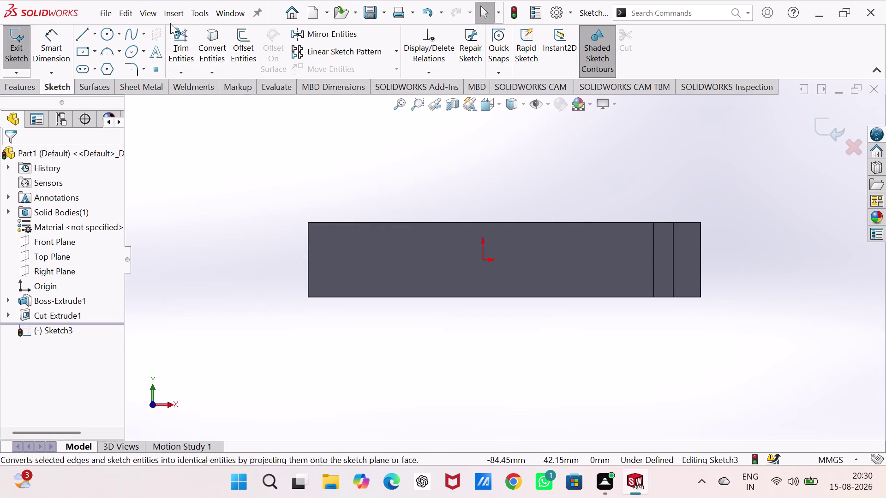
Start a new sketch on Boss-Extrude1's large front face.
click(79, 36)
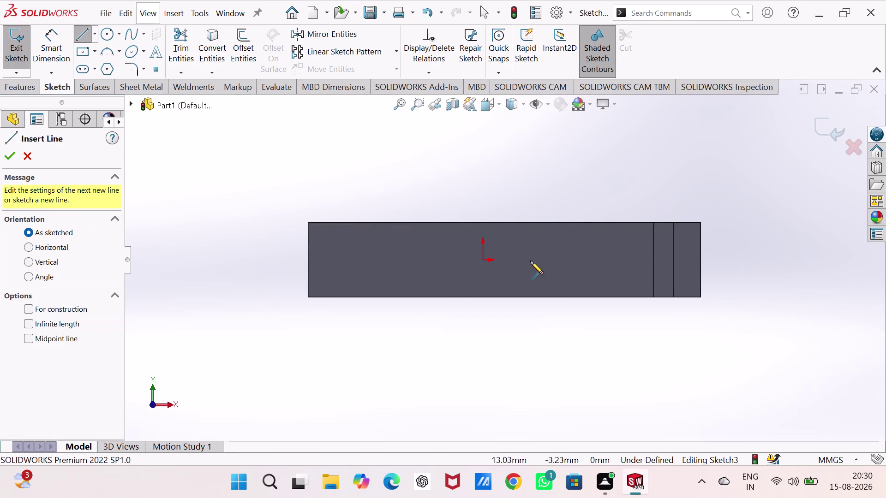
Draw two slanted lines forming a V that dips below the block's top edge.
click(540, 222)
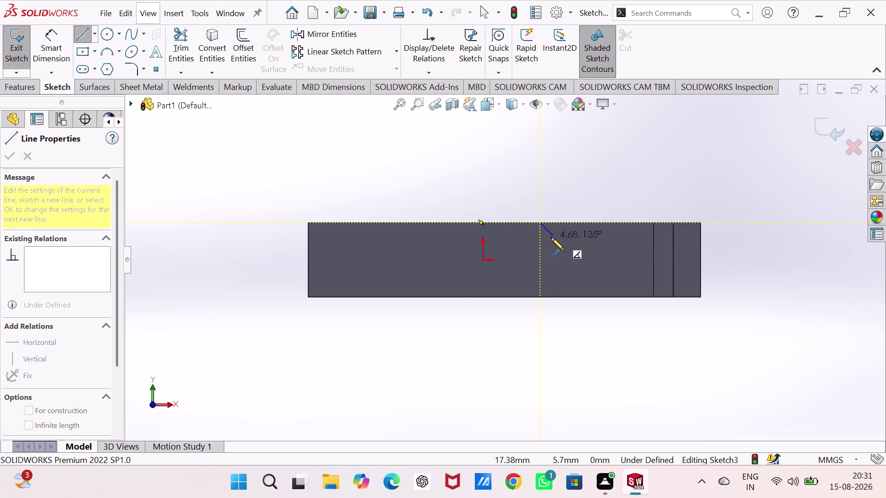
click(551, 238)
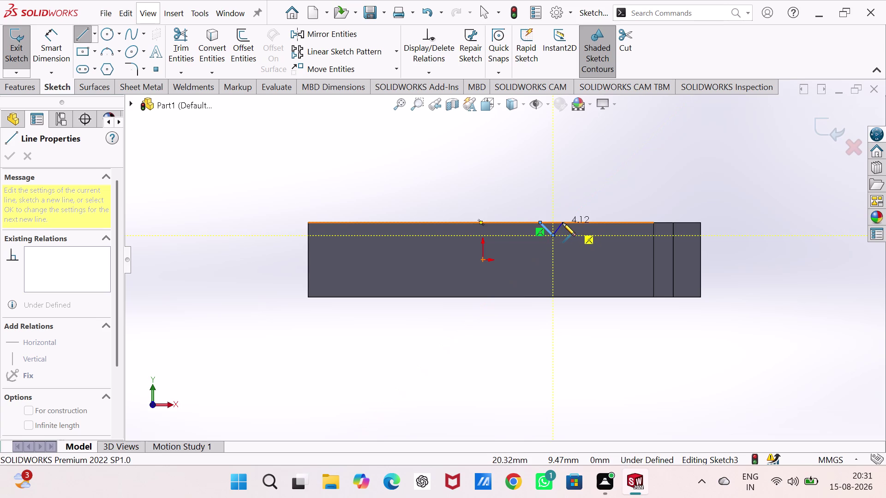
click(563, 223)
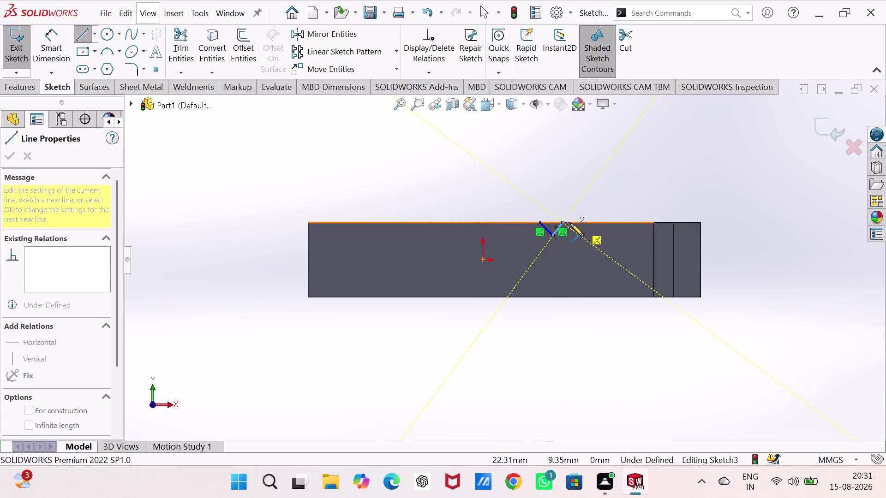
click(541, 223)
key(grave)
key(Escape)
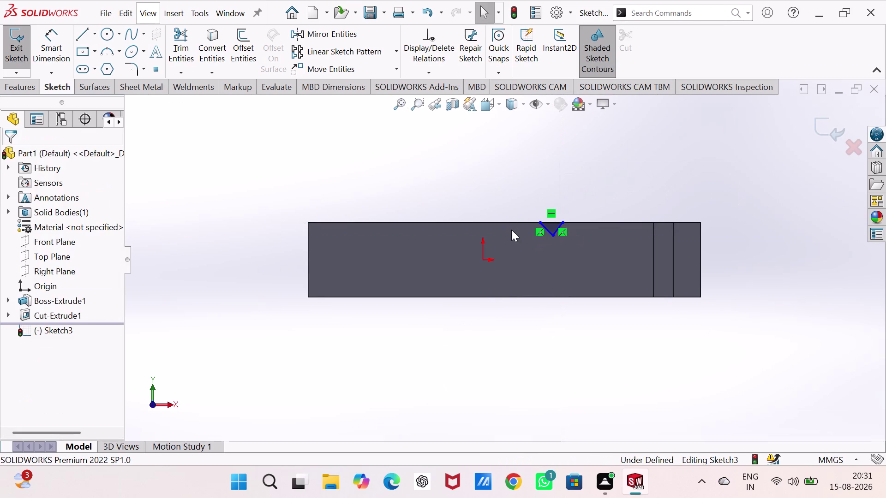
scroll(down, 3)
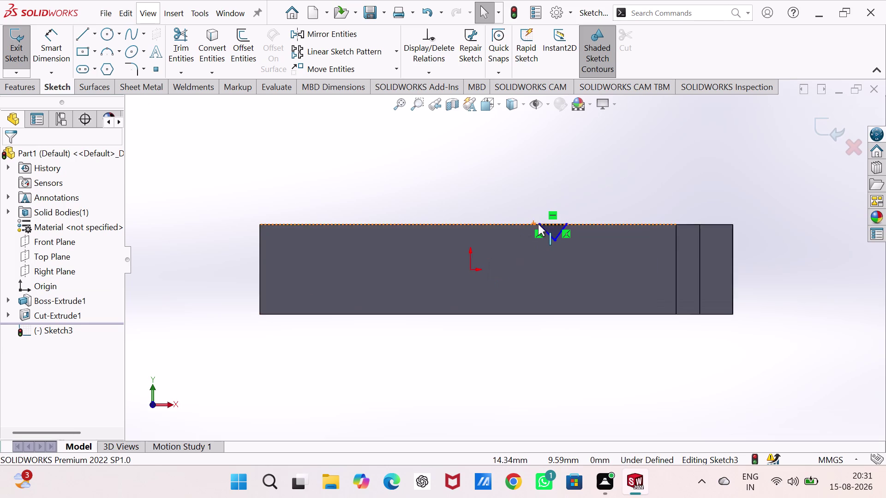
scroll(down, 3)
scroll(down, 3)
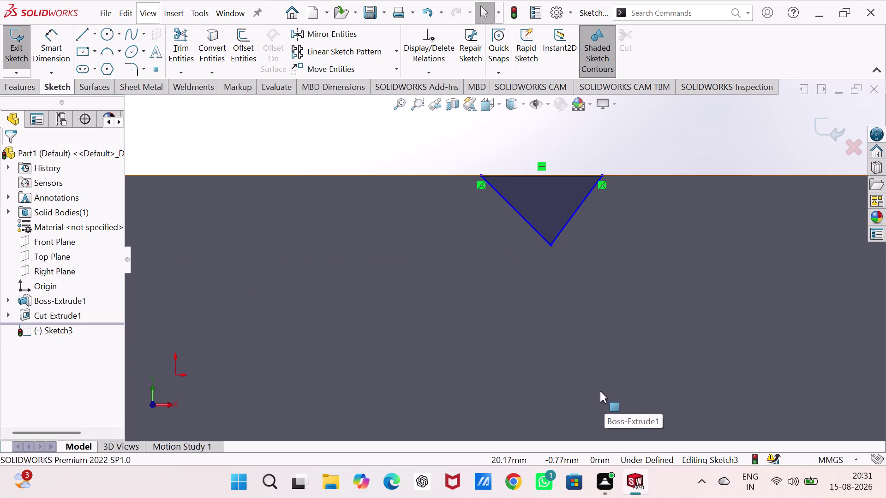
right_drag(538, 338, 539, 239)
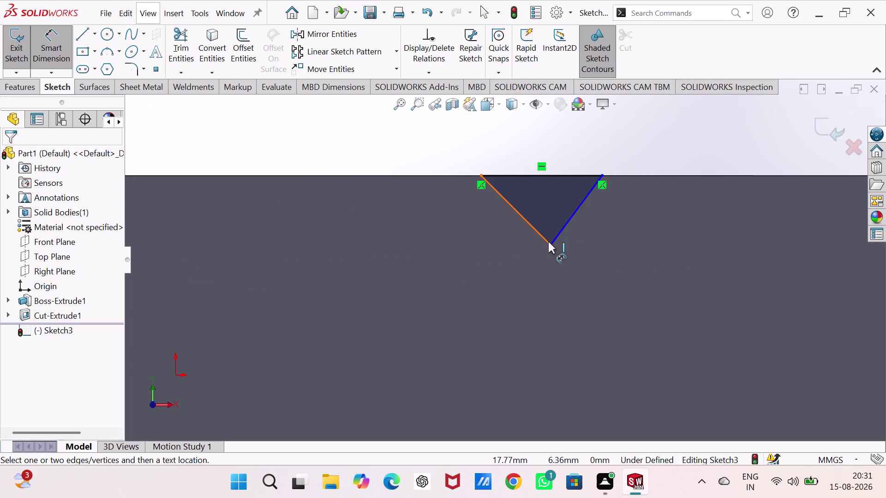
Dimension the V's bottom point to the top line as a 3 mm depth.
click(549, 243)
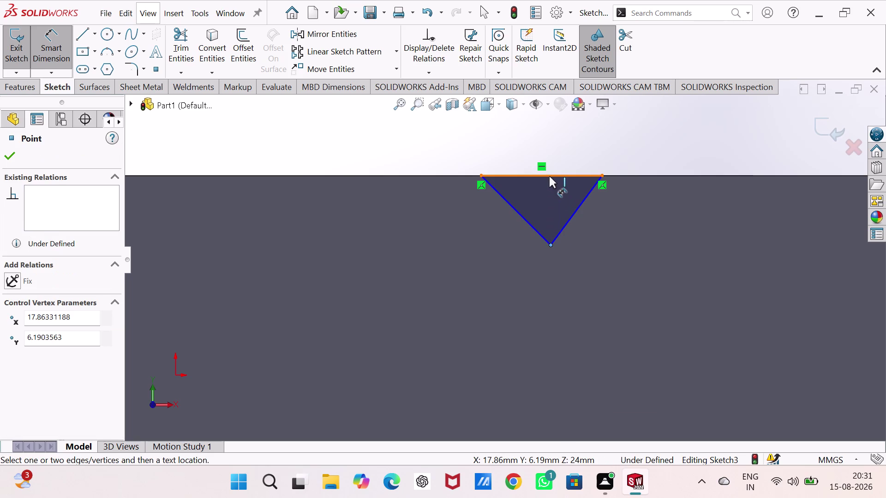
click(549, 176)
click(654, 213)
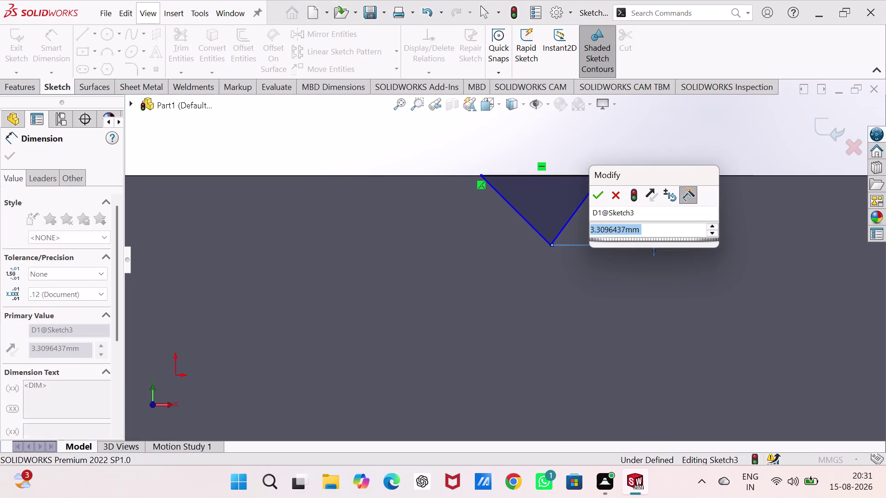
key(3)
key(Return)
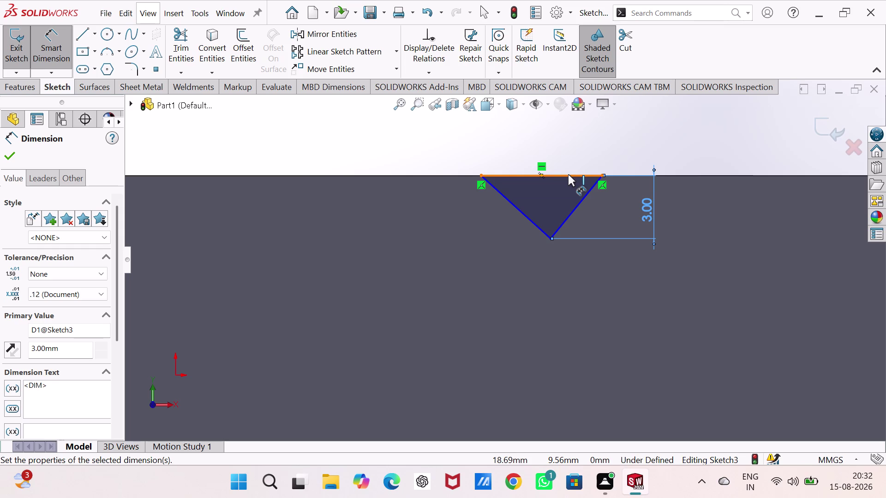
scroll(up, 3)
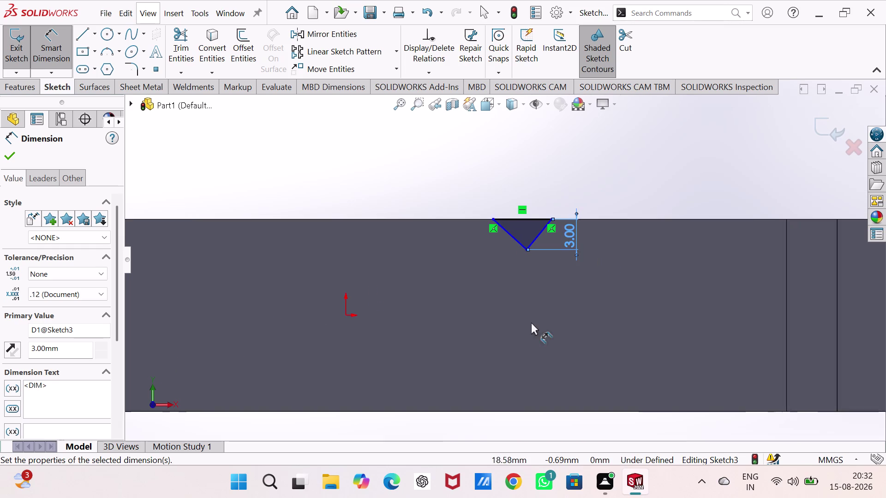
scroll(up, 3)
scroll(down, 3)
scroll(up, 3)
scroll(down, 3)
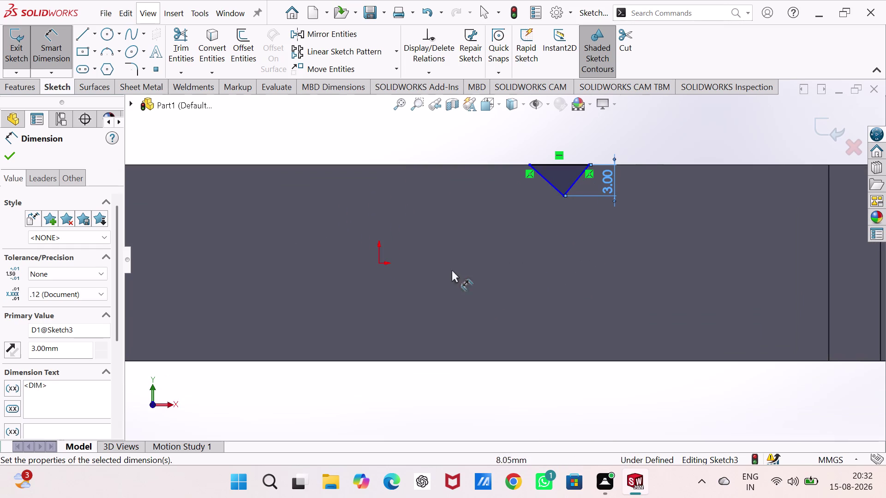
click(379, 261)
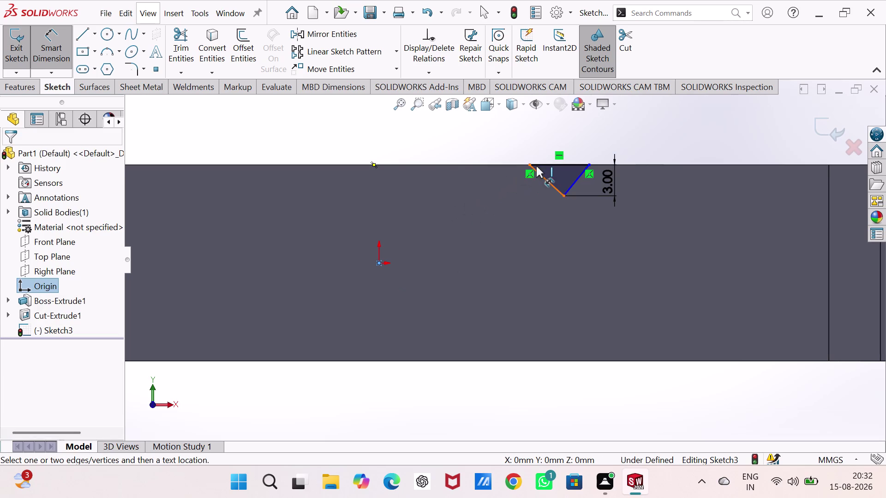
click(541, 164)
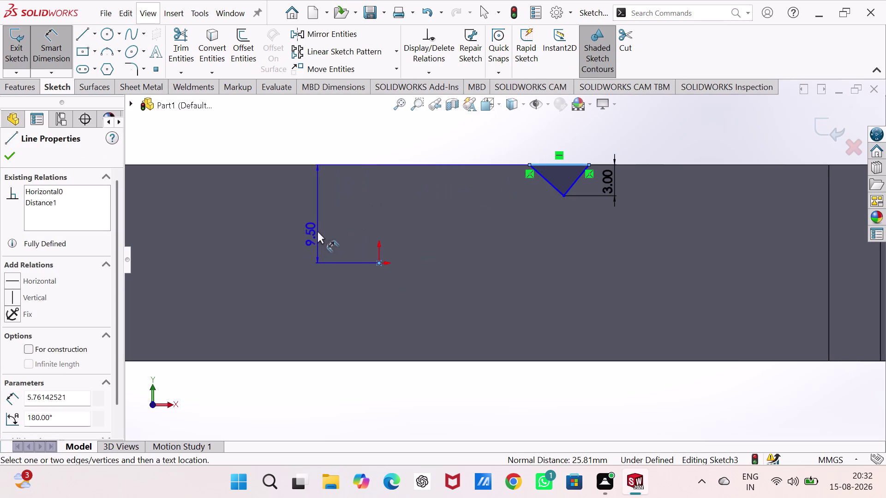
click(317, 212)
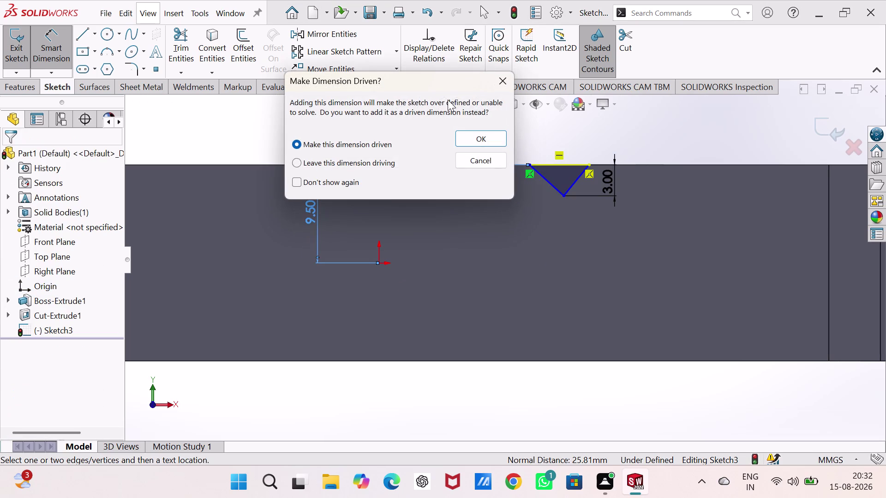
click(501, 78)
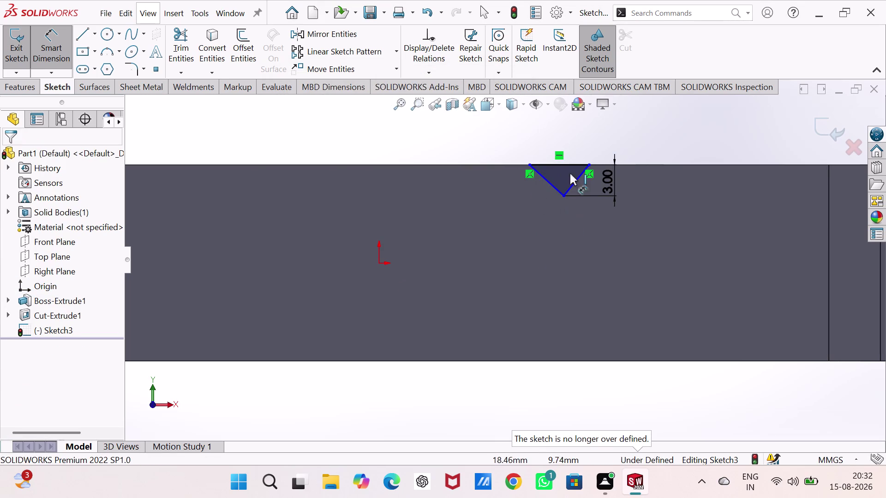
scroll(up, 3)
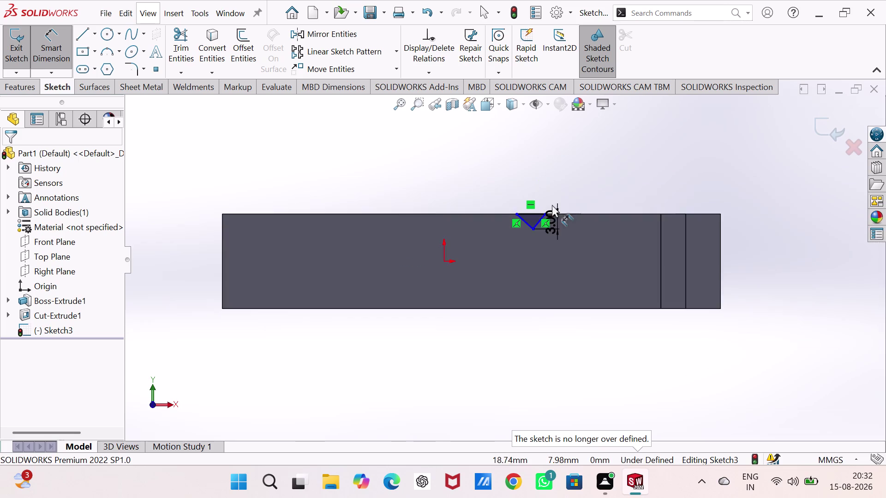
scroll(down, 3)
scroll(up, 3)
scroll(down, 3)
scroll(down, 3)
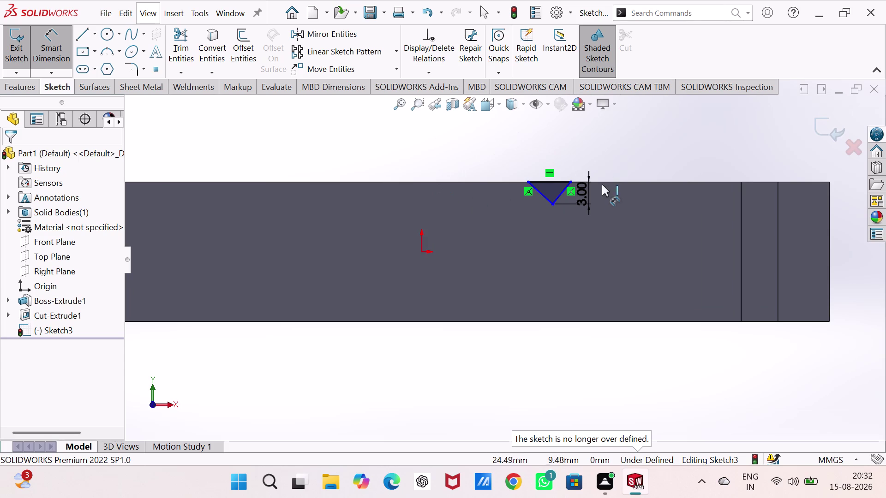
click(544, 196)
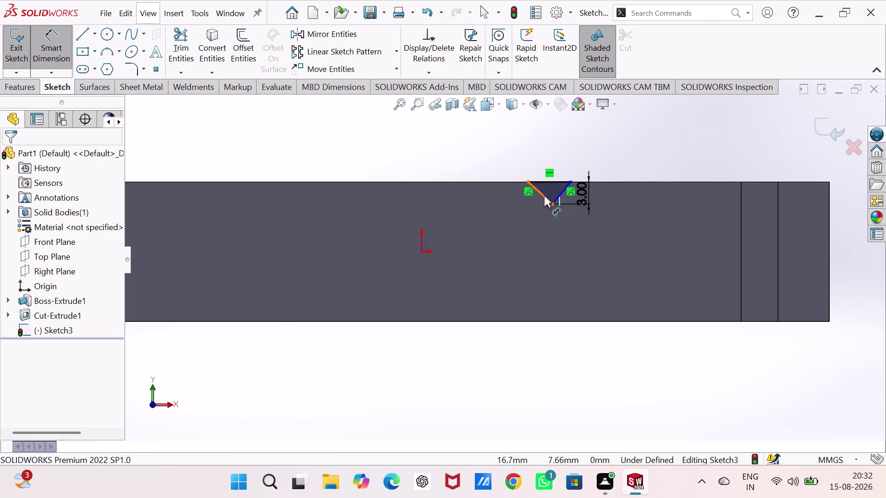
Set a 90° angle between the two slanted notch lines.
click(562, 192)
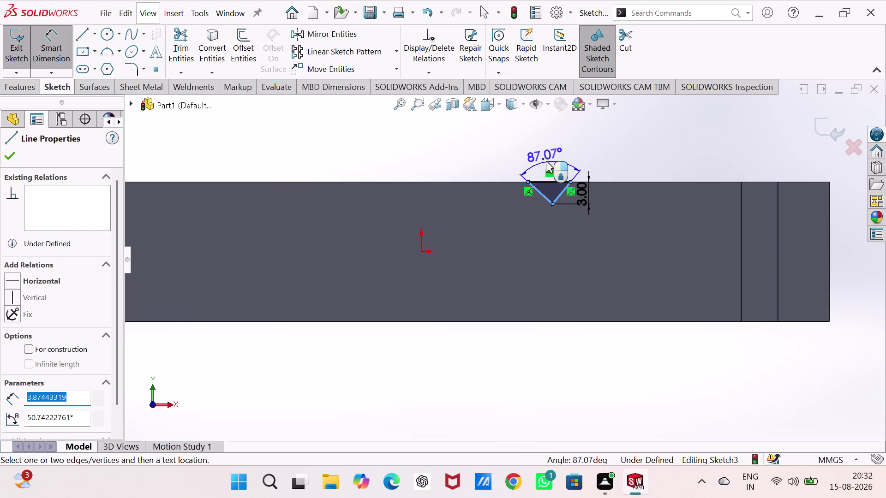
click(545, 161)
text(90)
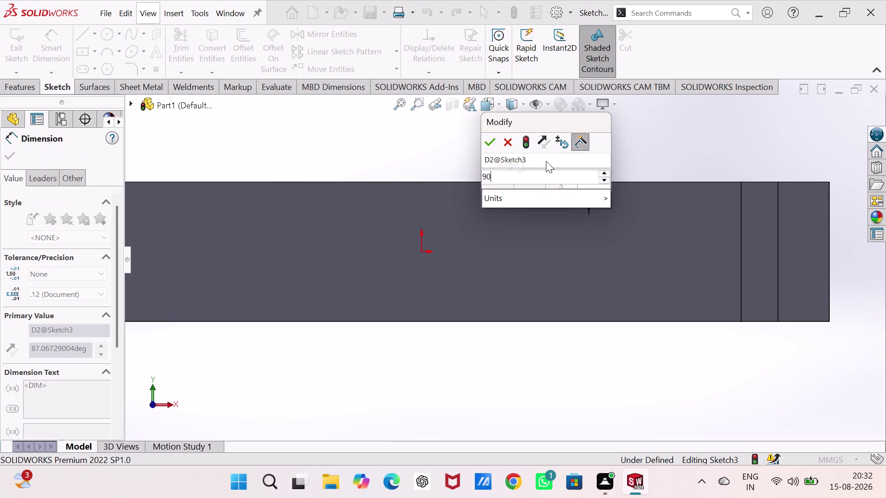
key(Return)
click(623, 158)
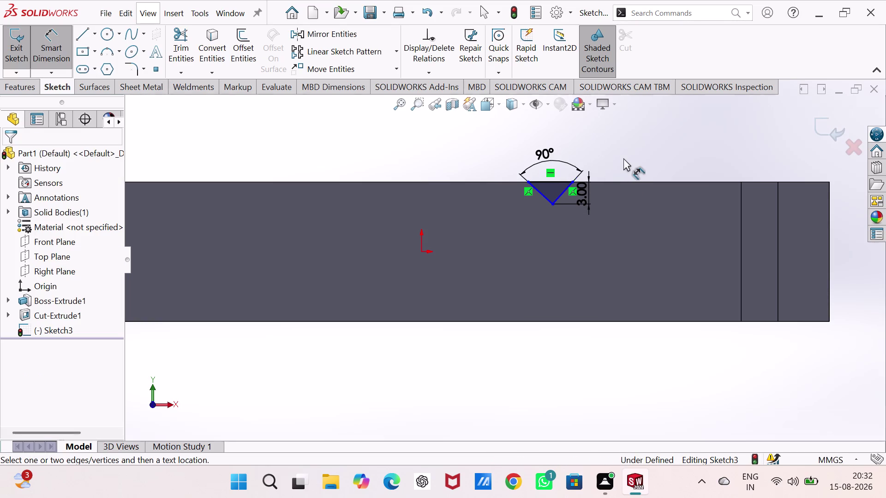
key(Escape)
key(Escape)
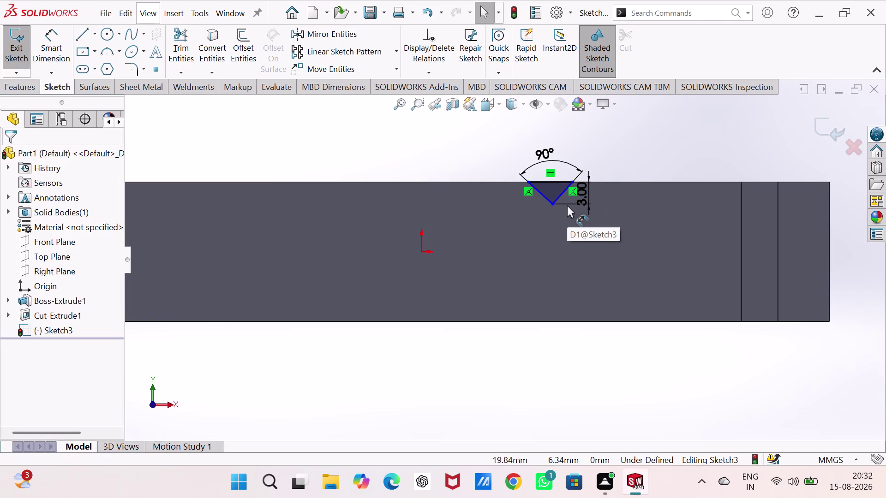
Slide the V notch along the top edge and place a width dimension on its top line.
drag(550, 202, 503, 214)
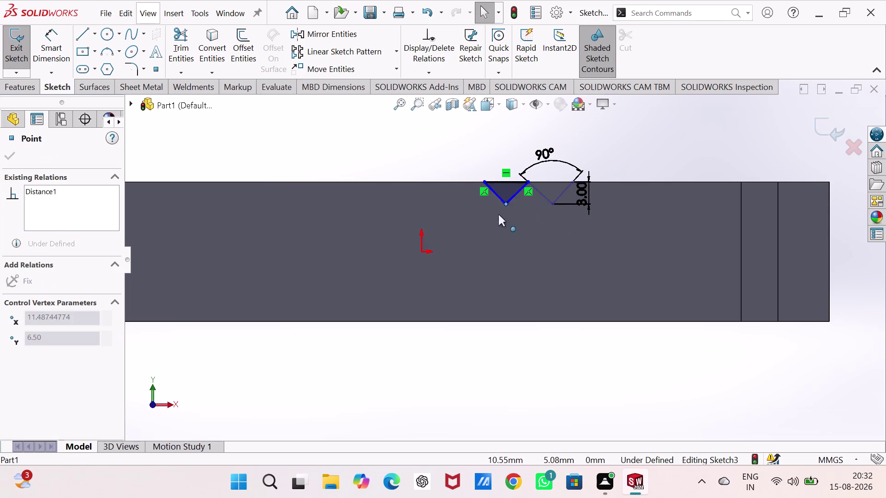
drag(503, 214, 558, 239)
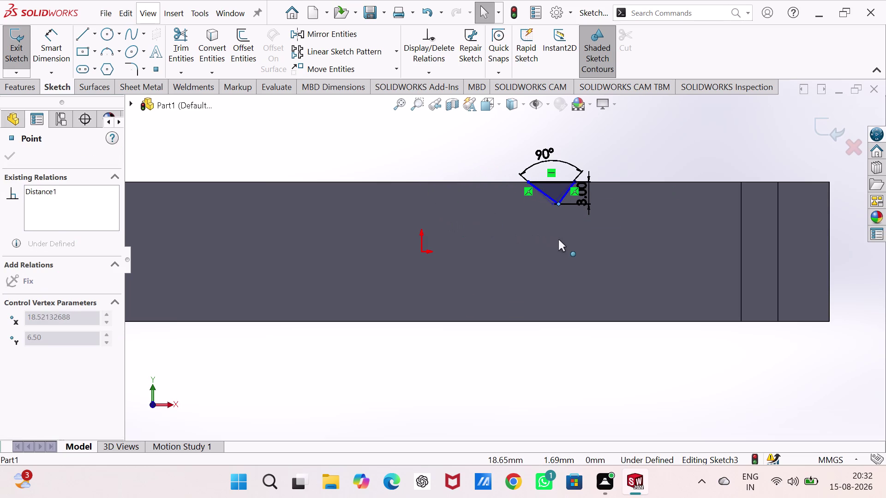
drag(558, 239, 554, 227)
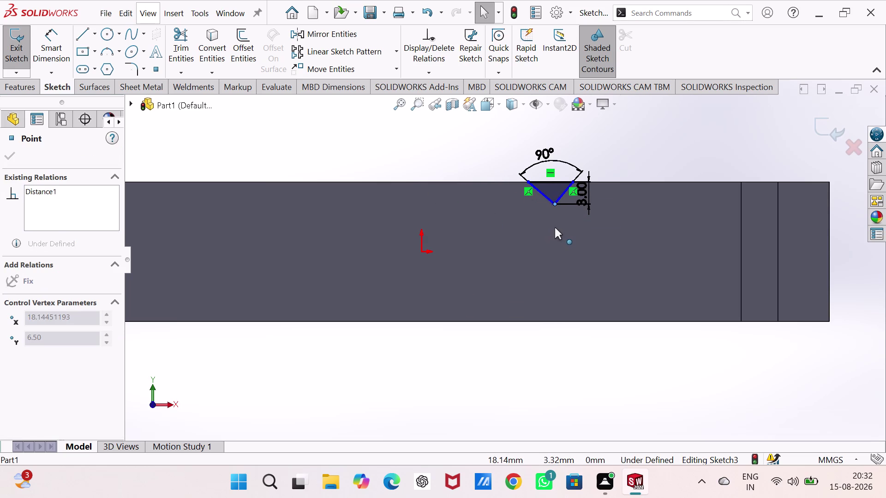
drag(555, 228, 552, 228)
right_drag(447, 174, 459, 104)
click(553, 183)
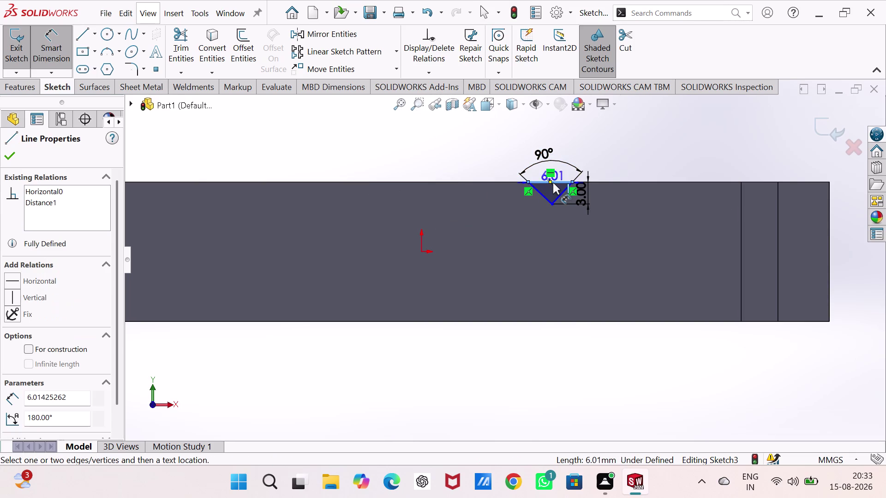
click(548, 140)
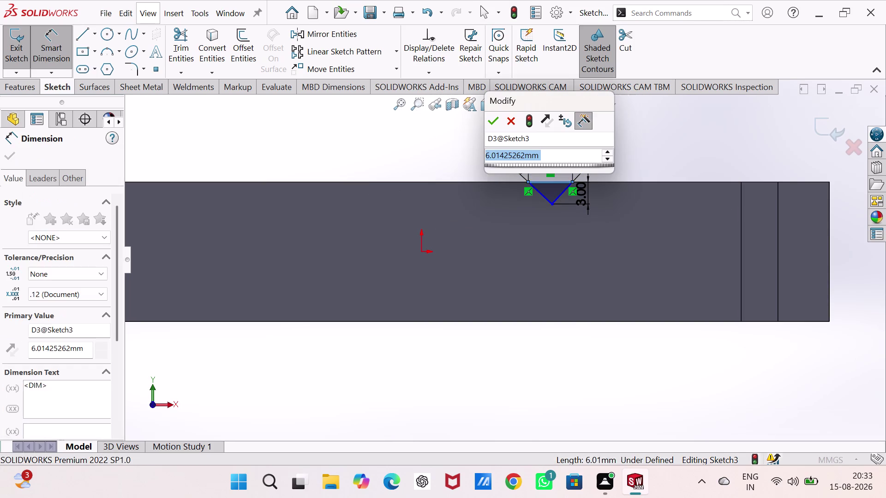
Set the notch's top width to 6 mm.
key(6)
key(Return)
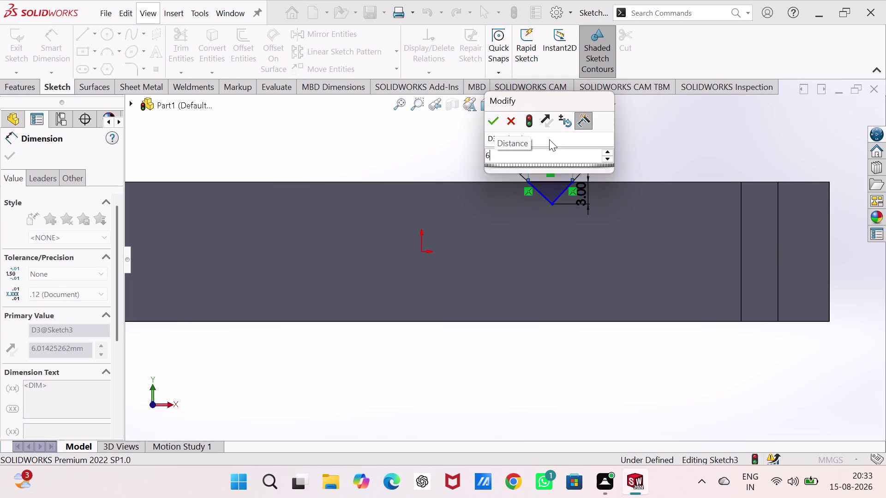
click(626, 172)
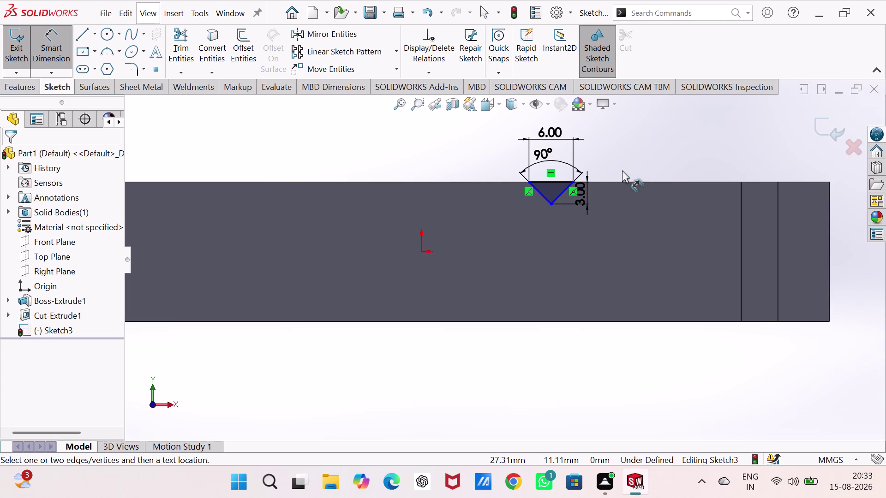
Change the width to 3, dismiss the invalid-geometry warning, and undo the width dimension.
double_click(550, 132)
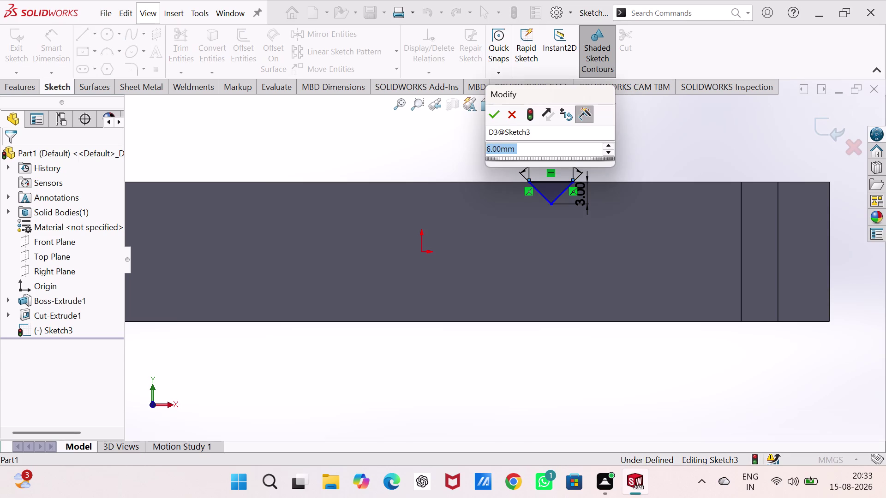
key(3)
key(Return)
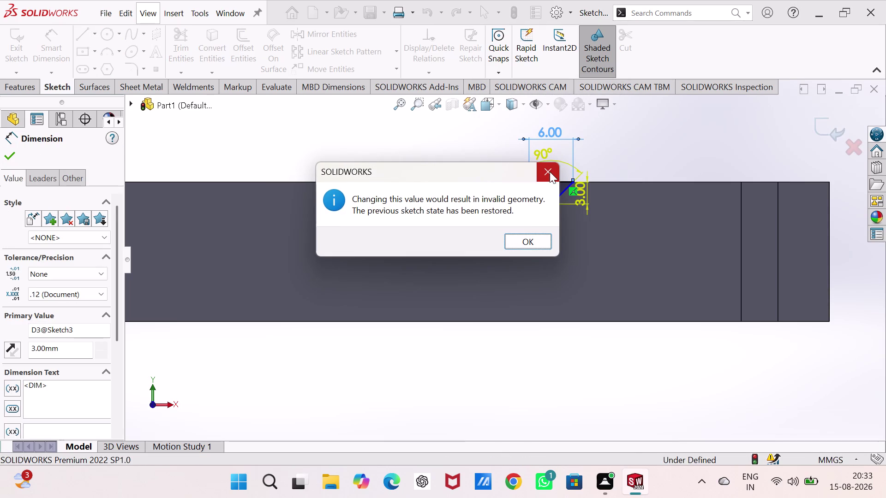
click(550, 172)
click(617, 153)
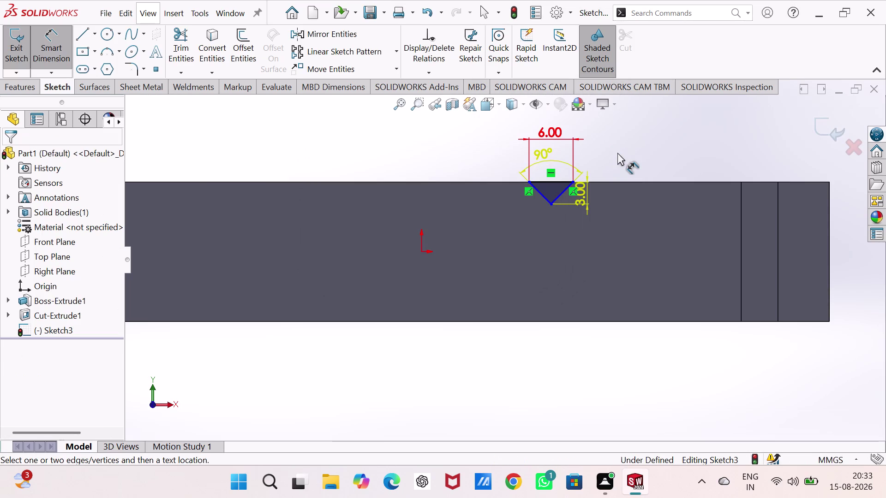
key(ctrl+z)
key(ctrl+z)
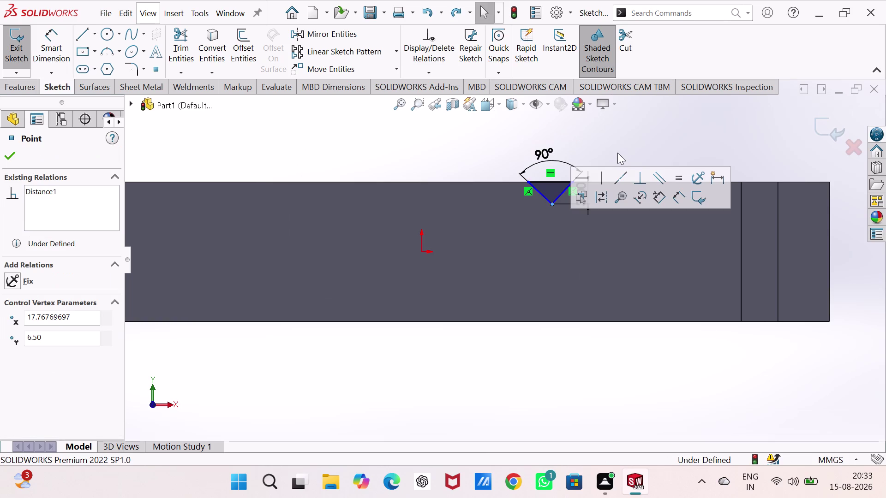
Centre the notch point on its top line with a Midpoint relation.
right_drag(451, 169, 456, 135)
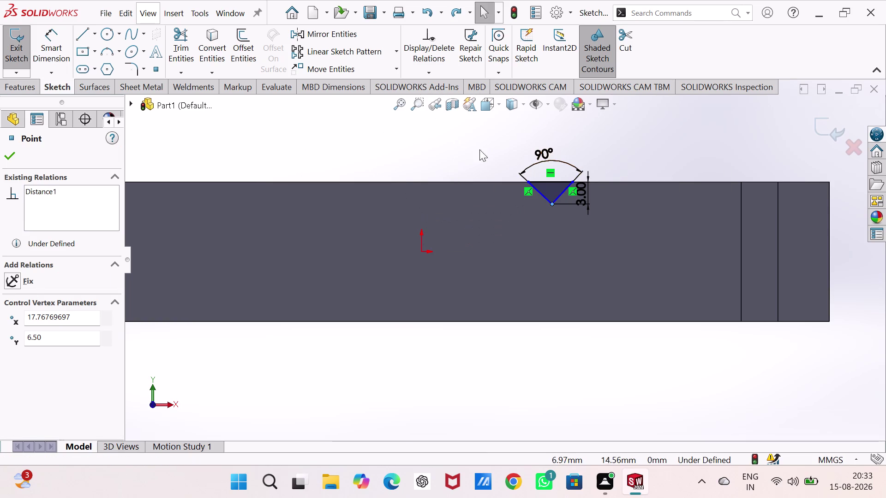
click(552, 181)
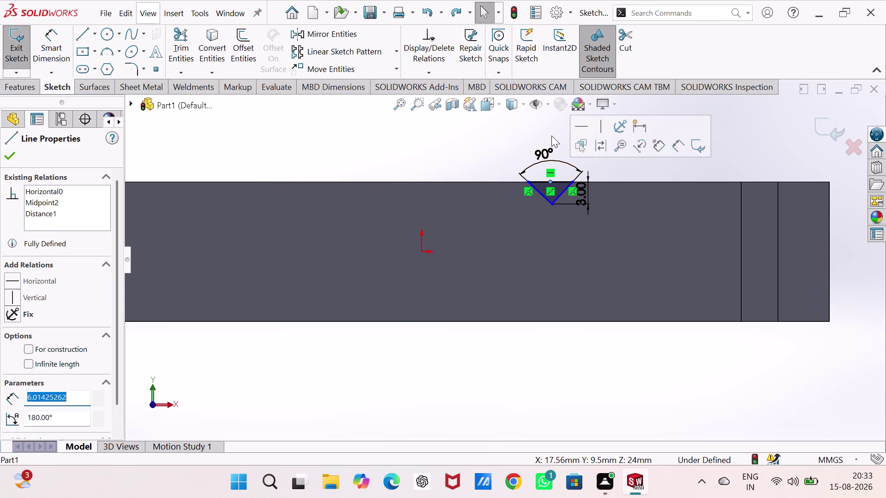
click(483, 143)
right_drag(467, 173, 485, 66)
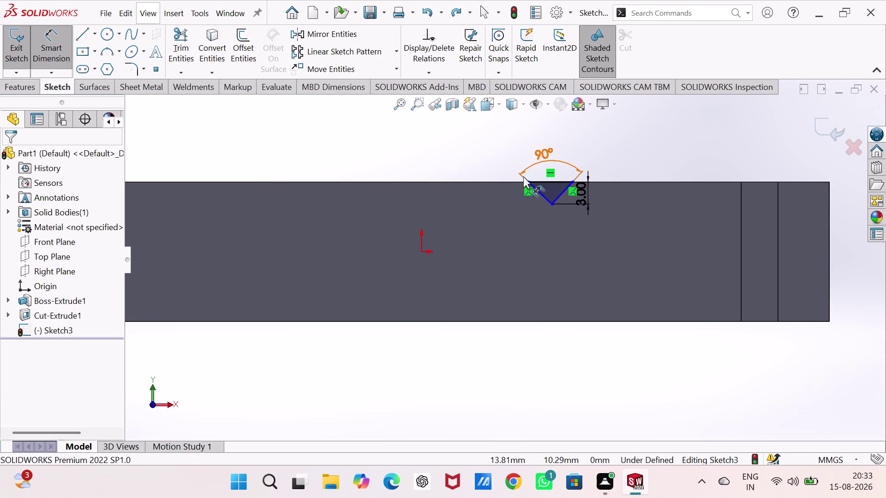
Dimension the notch's top line to a 6 mm width.
click(537, 181)
click(543, 139)
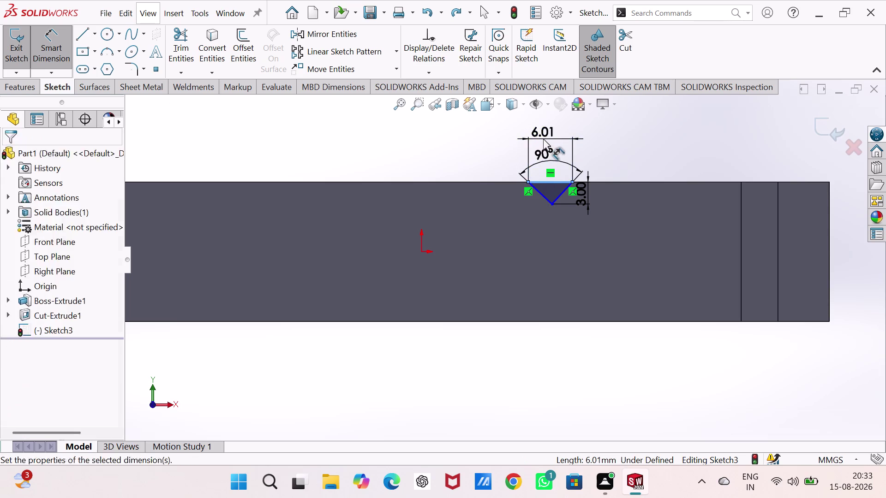
key(6)
key(Return)
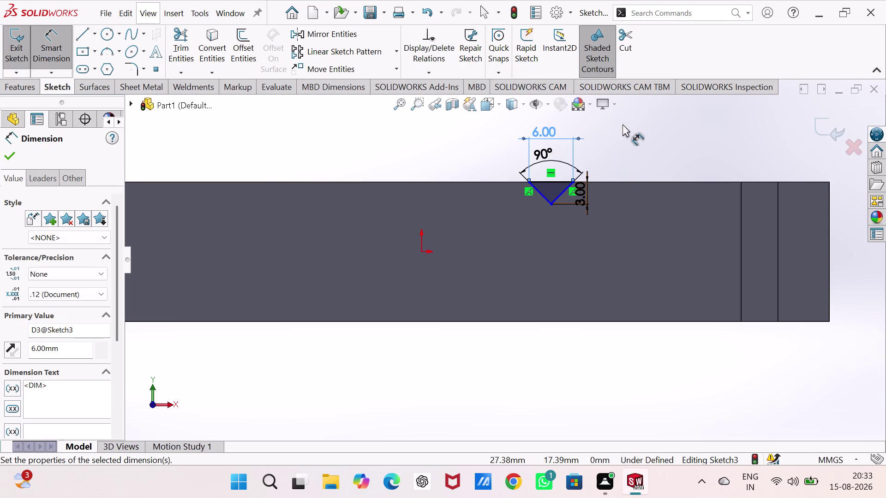
middle_drag(622, 124, 633, 155)
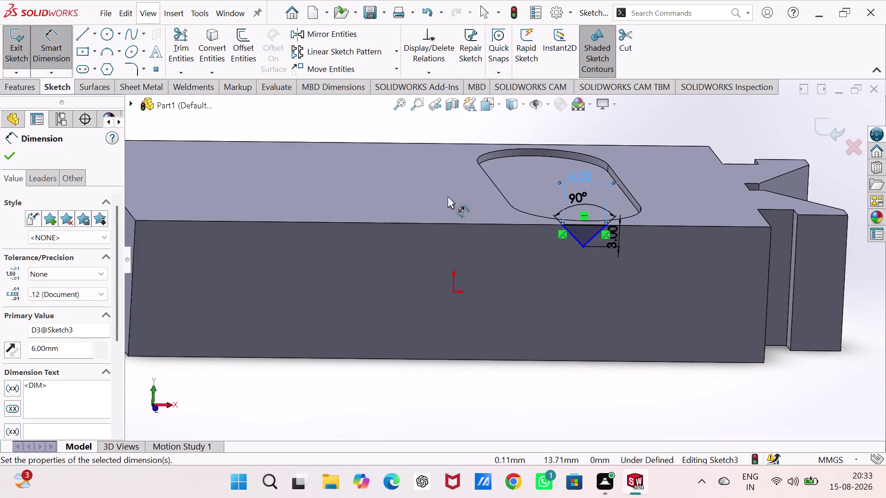
click(582, 382)
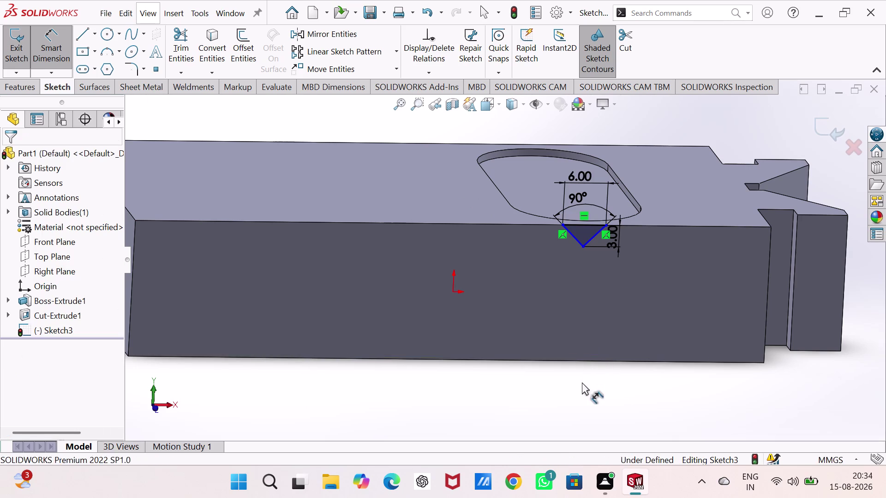
right_click(560, 234)
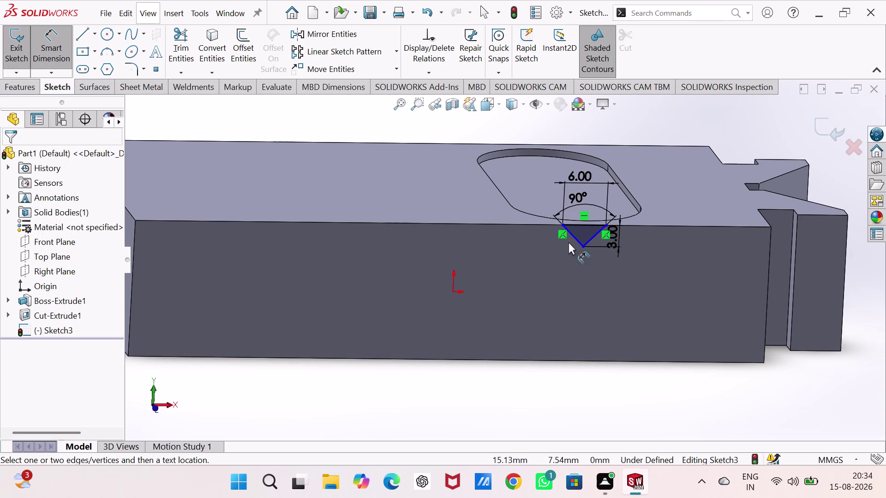
Delete the relations at the notch's left and right corners.
right_click(563, 236)
right_click(563, 235)
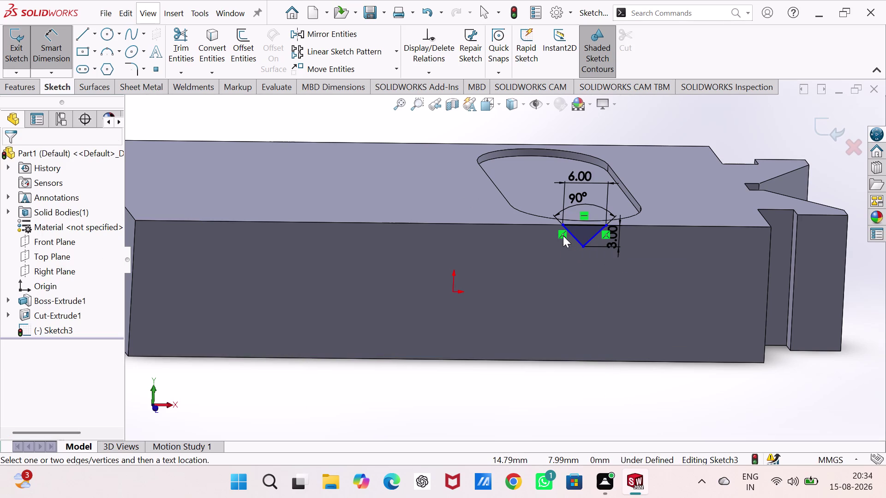
click(563, 235)
right_click(562, 235)
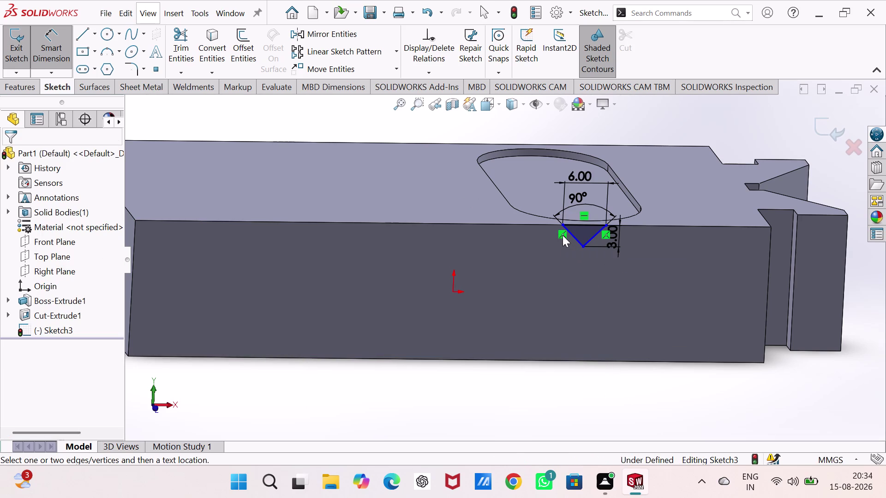
key(Escape)
key(Escape)
right_click(562, 234)
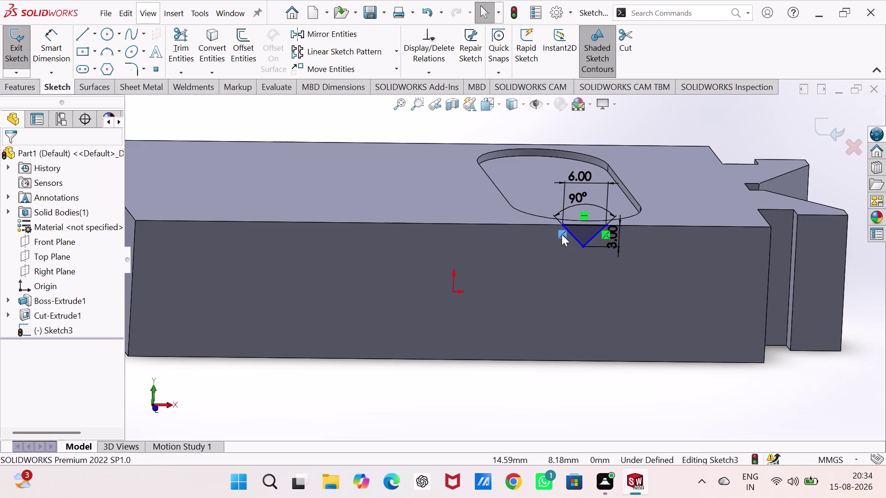
click(579, 428)
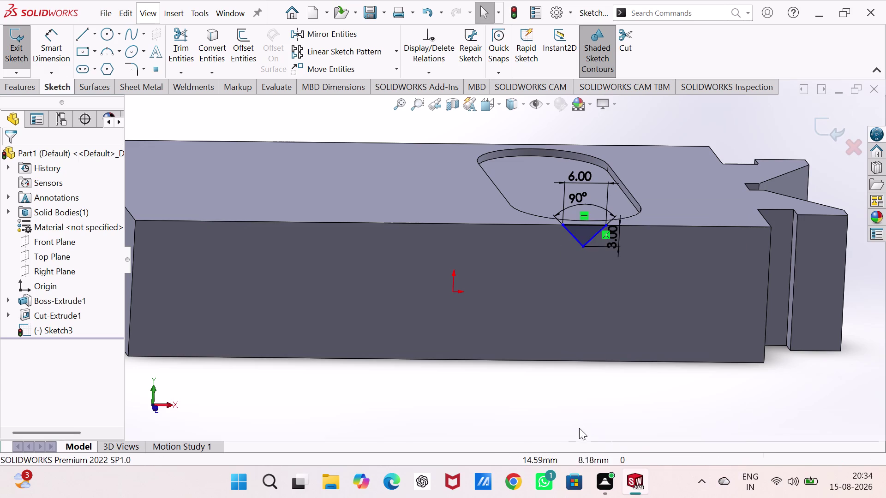
click(575, 390)
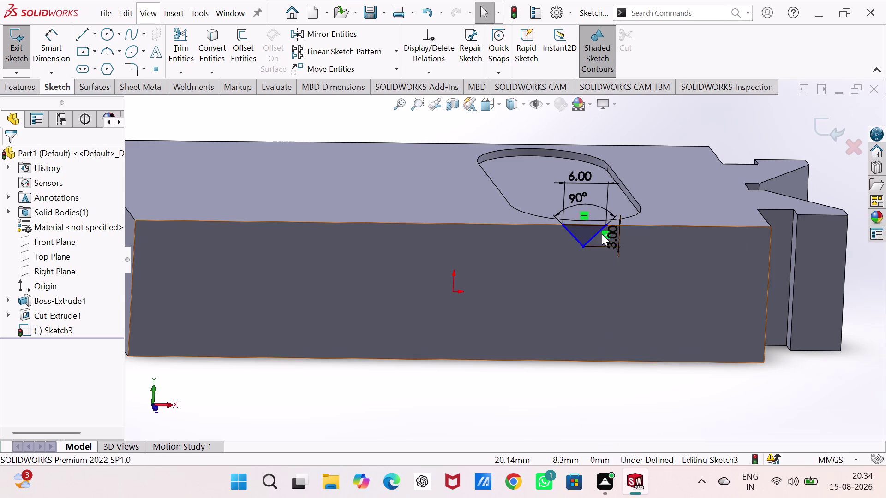
right_click(603, 235)
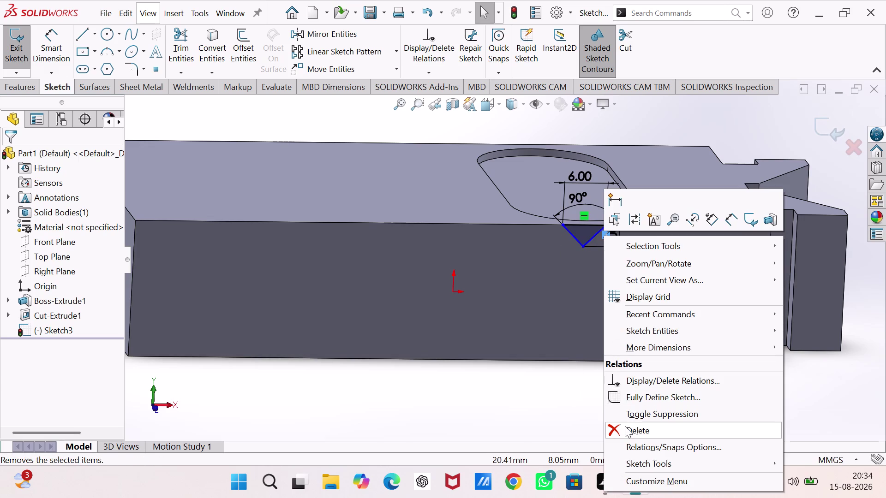
click(625, 427)
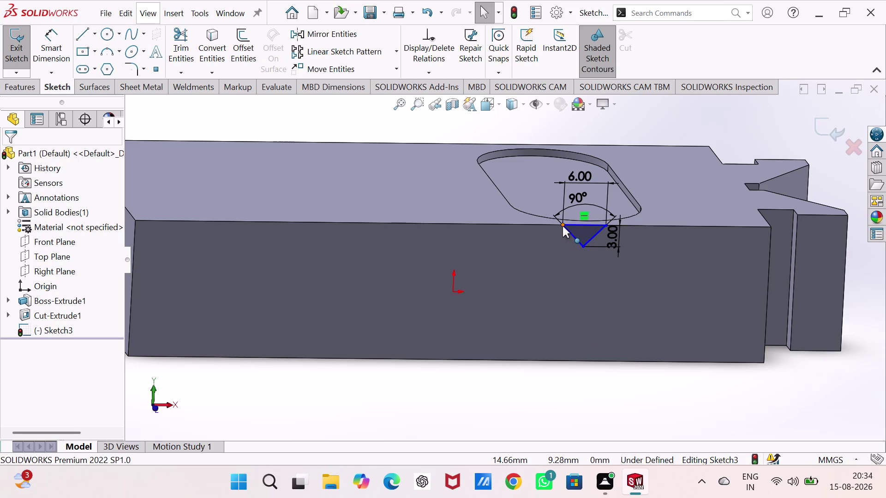
Slide the notch left to the top edge's midpoint, nearly above the origin.
drag(562, 225, 459, 225)
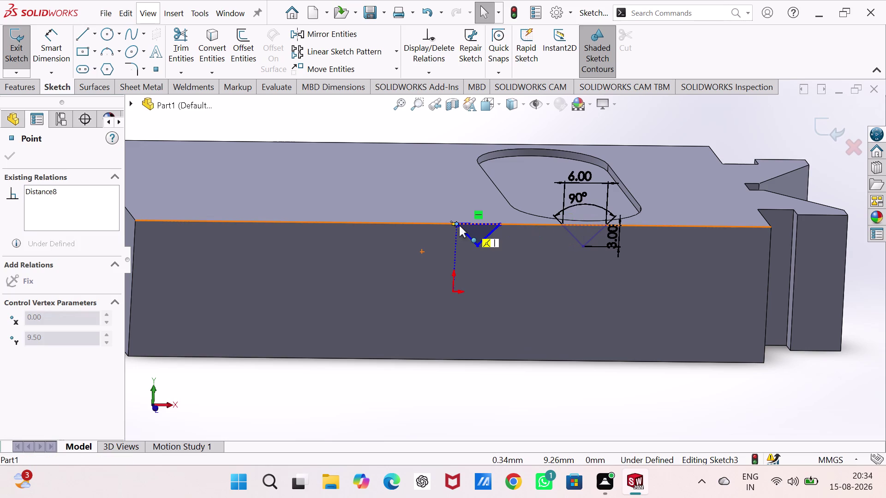
drag(459, 226, 457, 226)
drag(457, 226, 453, 226)
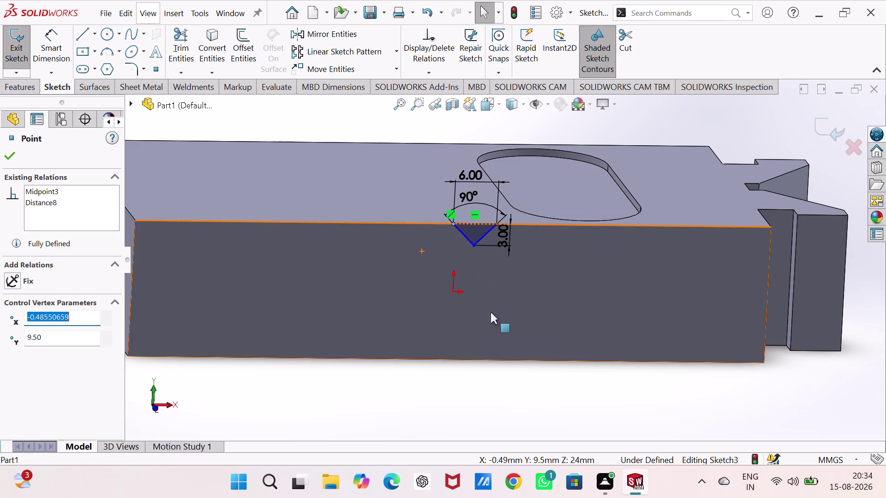
click(490, 382)
Orbit and cycle standard views to inspect the notched block's top and sketch face.
middle_drag(491, 381, 475, 333)
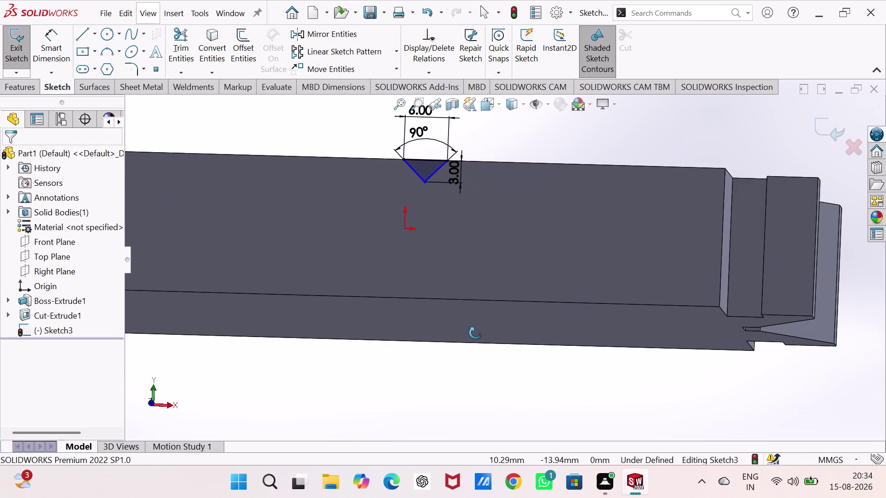
middle_drag(475, 333, 476, 349)
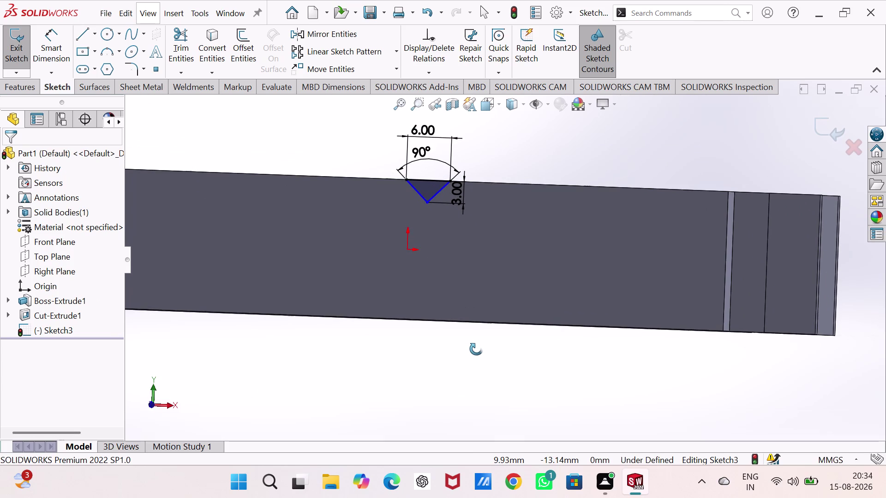
middle_drag(476, 349, 481, 352)
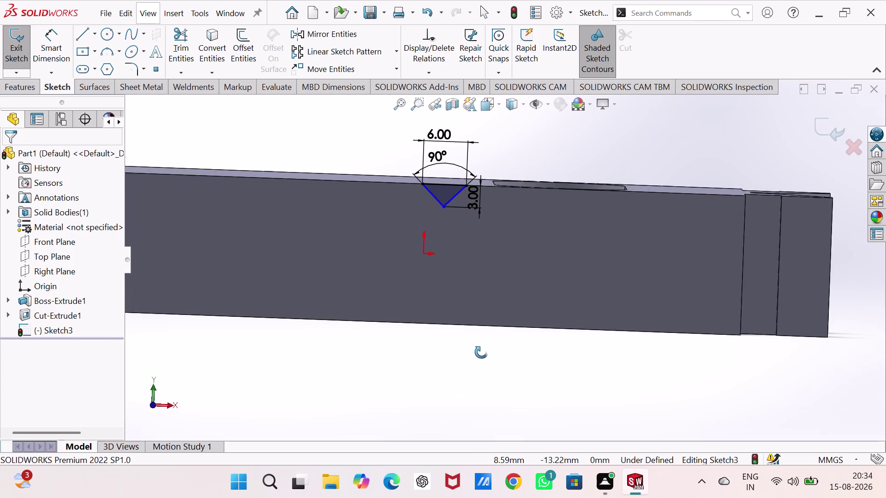
middle_drag(482, 352, 479, 355)
click(469, 388)
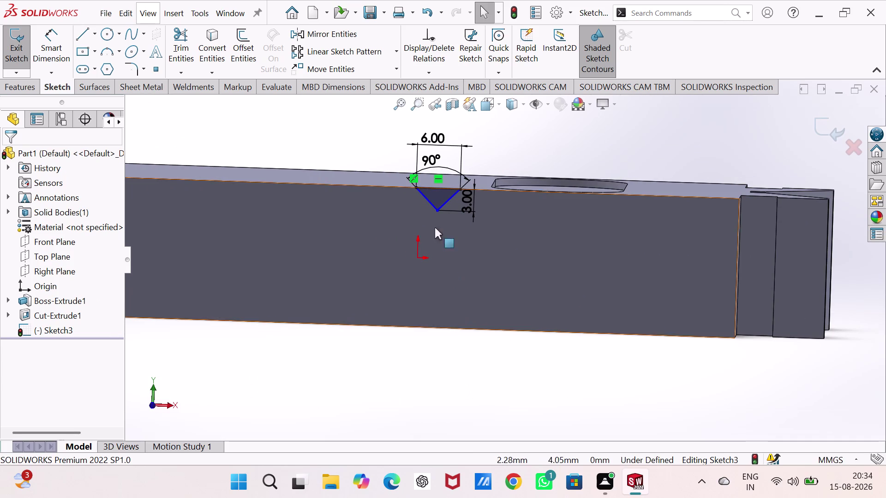
scroll(down, 3)
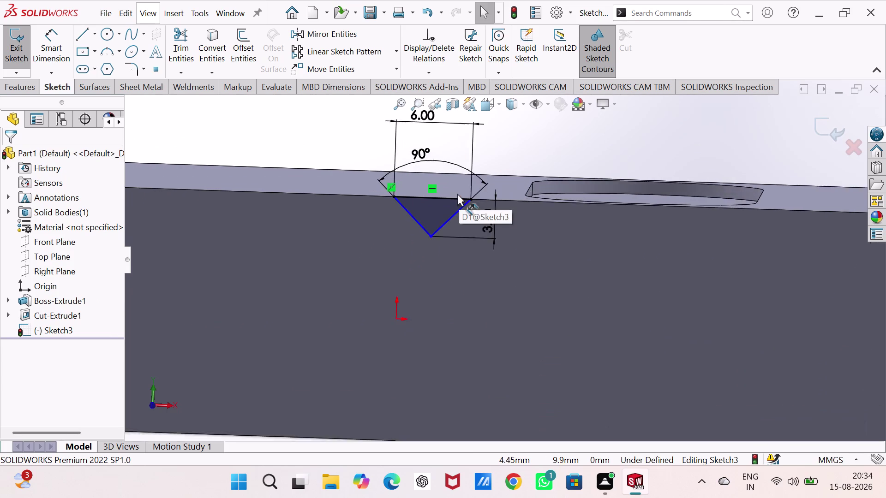
scroll(down, 3)
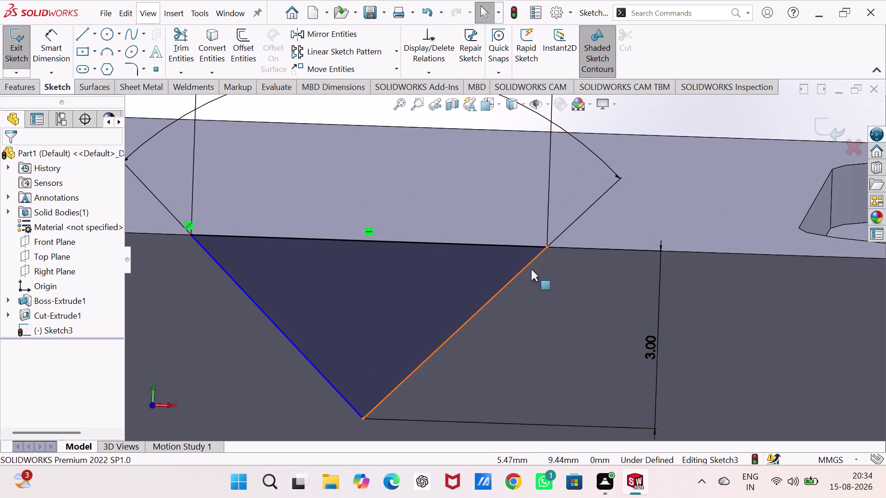
key(ctrl+5)
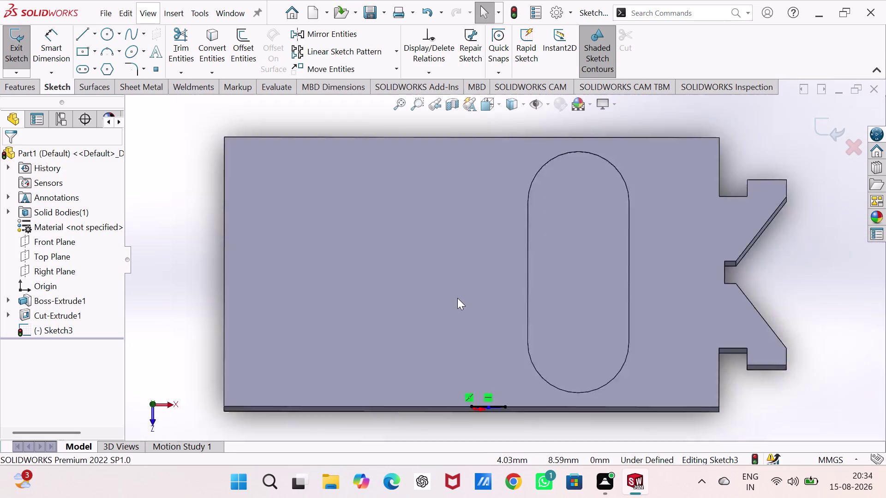
key(ctrl+3)
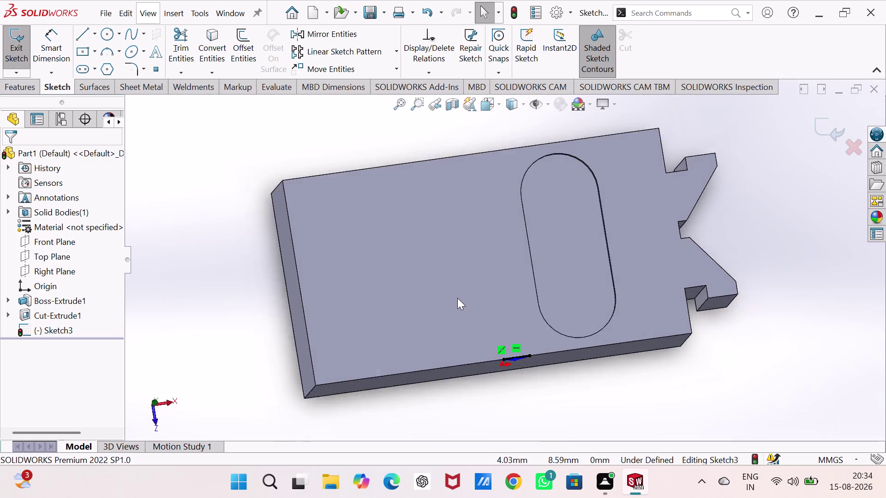
key(ctrl+4)
key(ctrl+1)
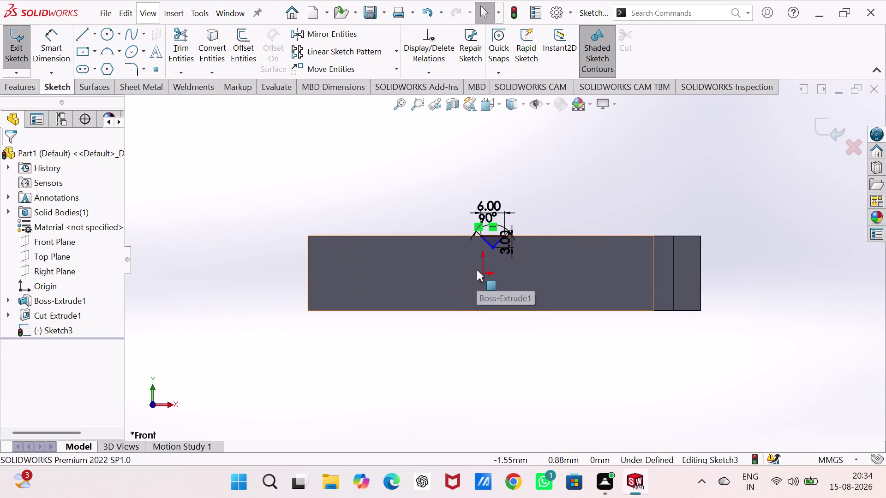
scroll(down, 3)
scroll(down, 3)
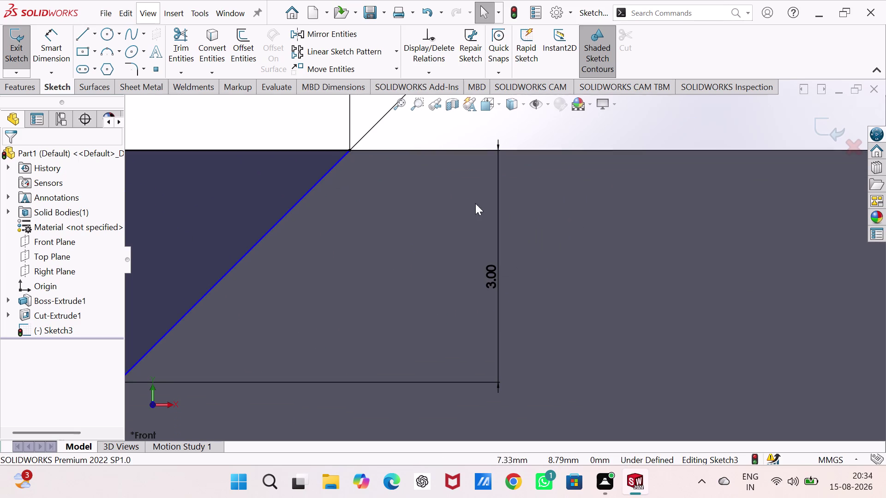
Make the V's right top endpoint coincident with the block's top edge.
click(351, 149)
click(370, 149)
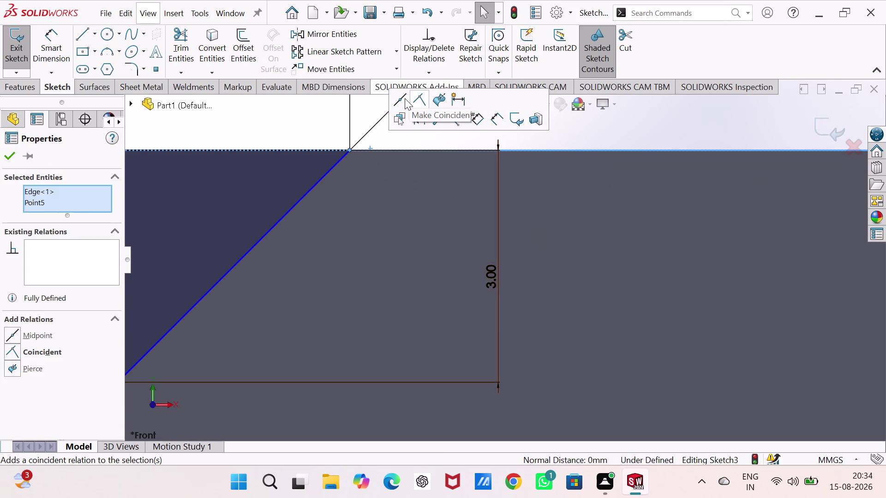
click(414, 98)
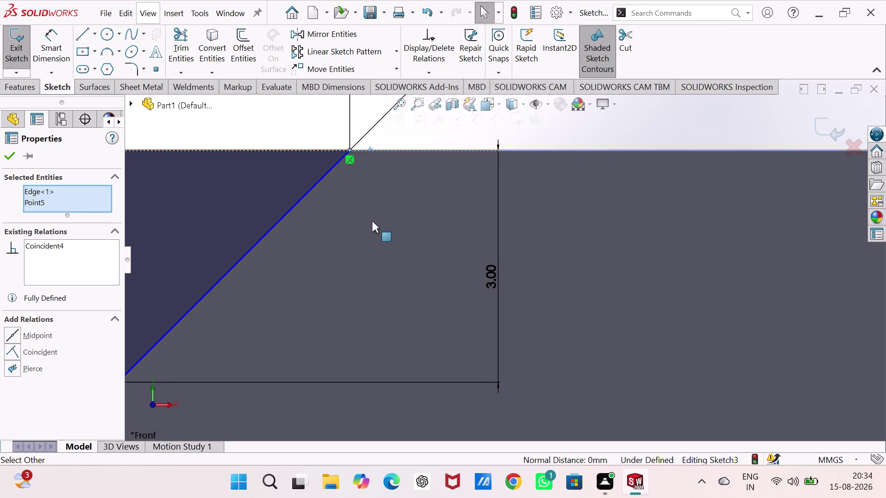
scroll(up, 3)
scroll(up, 3)
scroll(down, 3)
scroll(up, 3)
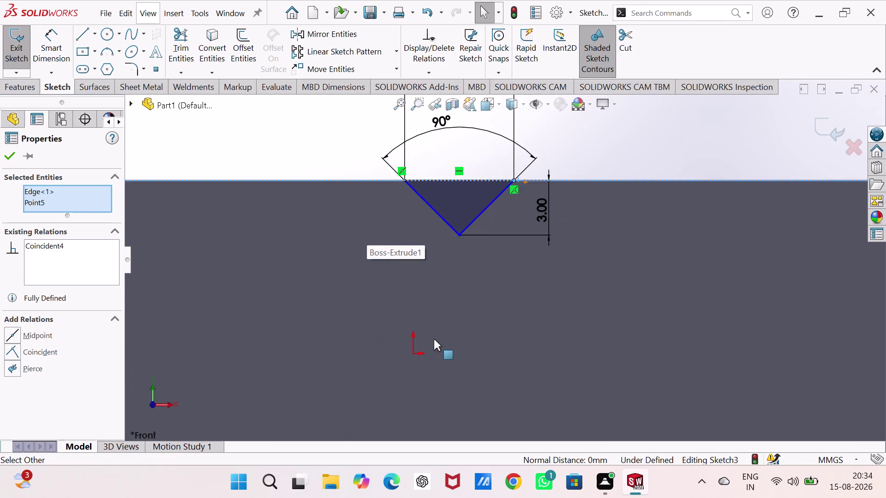
scroll(up, 3)
click(599, 153)
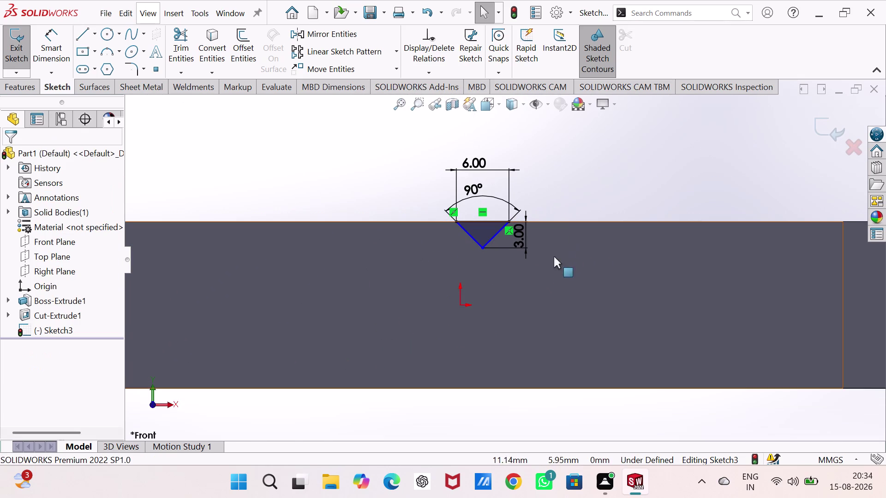
scroll(down, 3)
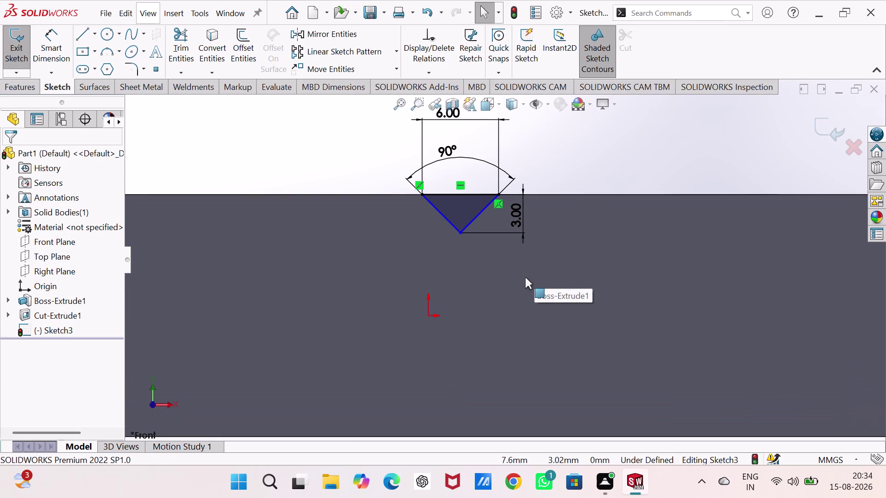
scroll(up, 3)
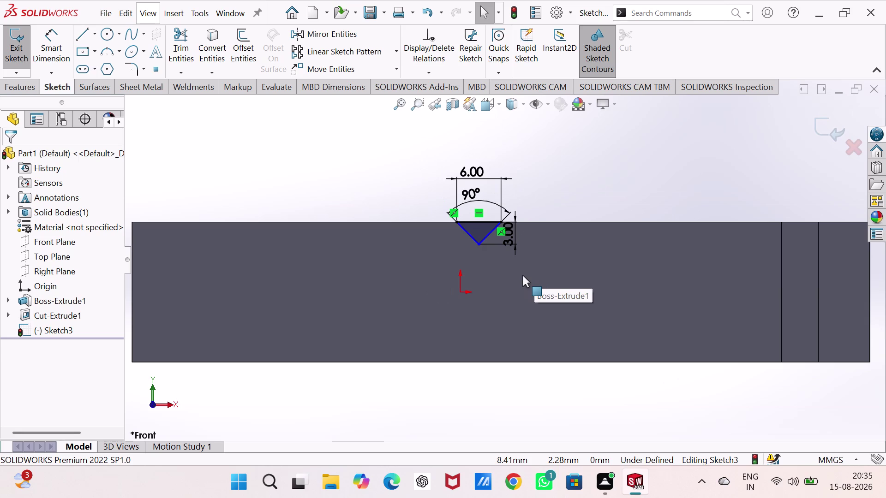
middle_drag(522, 275, 558, 382)
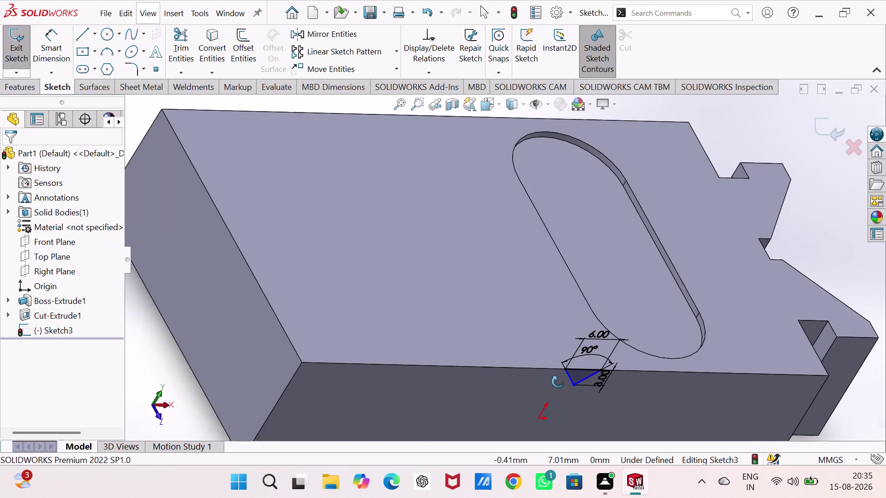
middle_drag(557, 382, 515, 326)
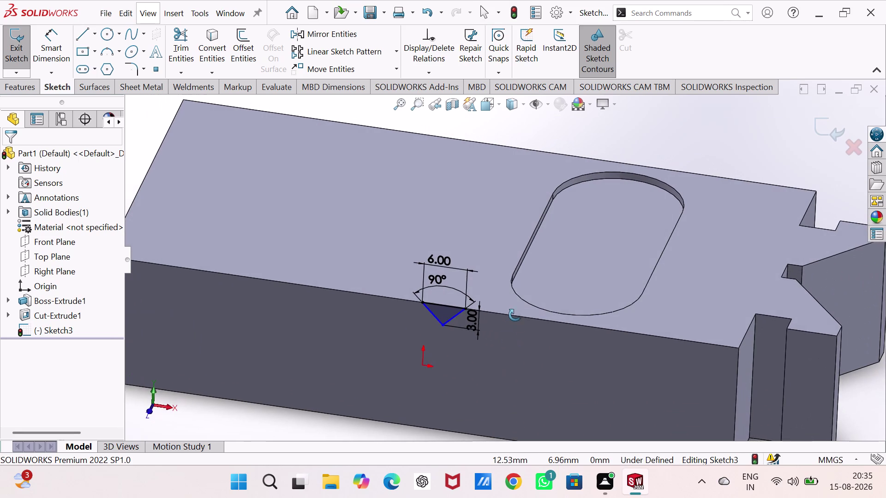
middle_drag(515, 327, 520, 313)
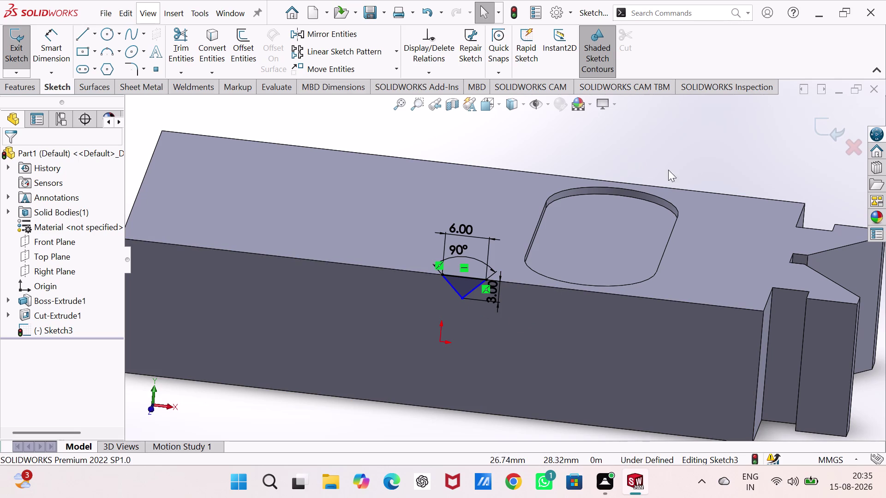
right_drag(681, 170, 671, 114)
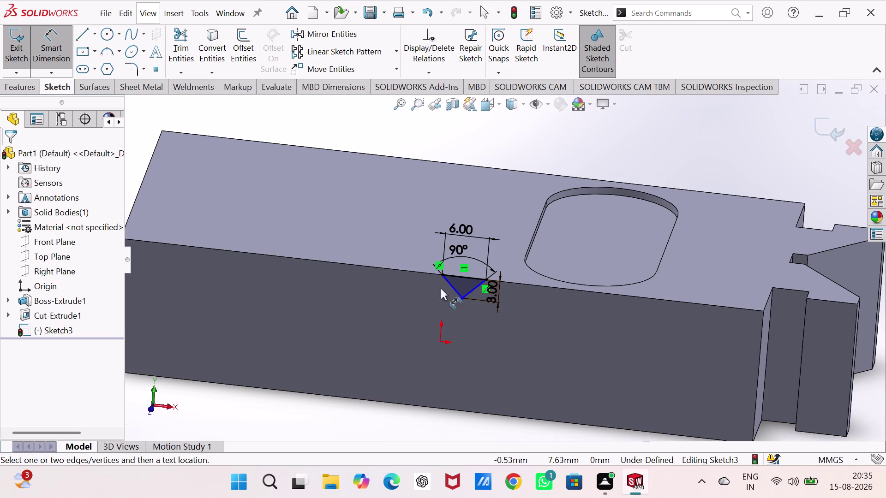
click(461, 297)
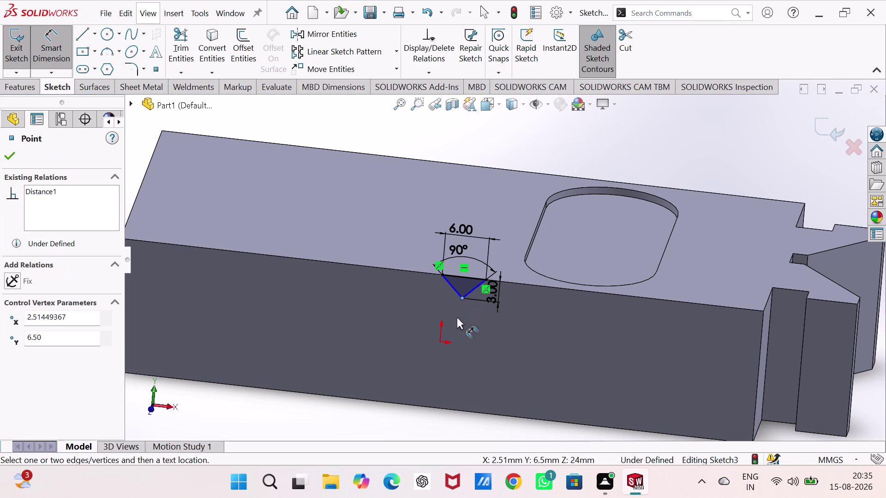
click(443, 409)
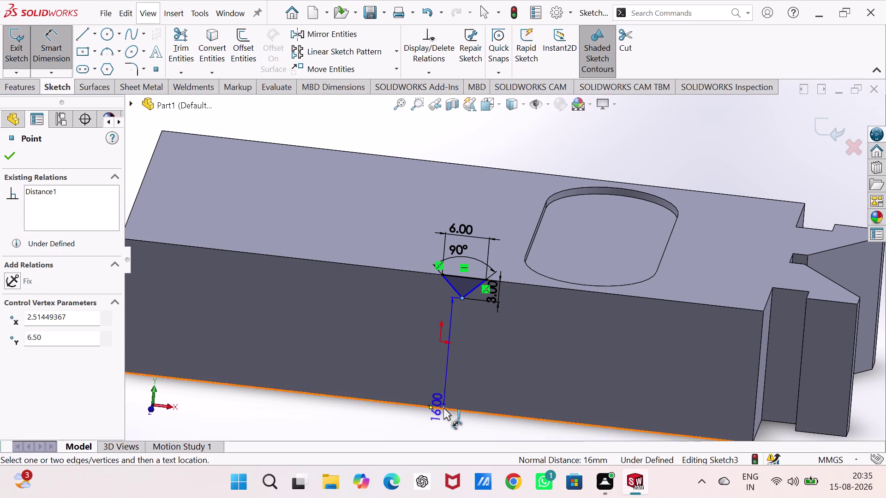
click(423, 358)
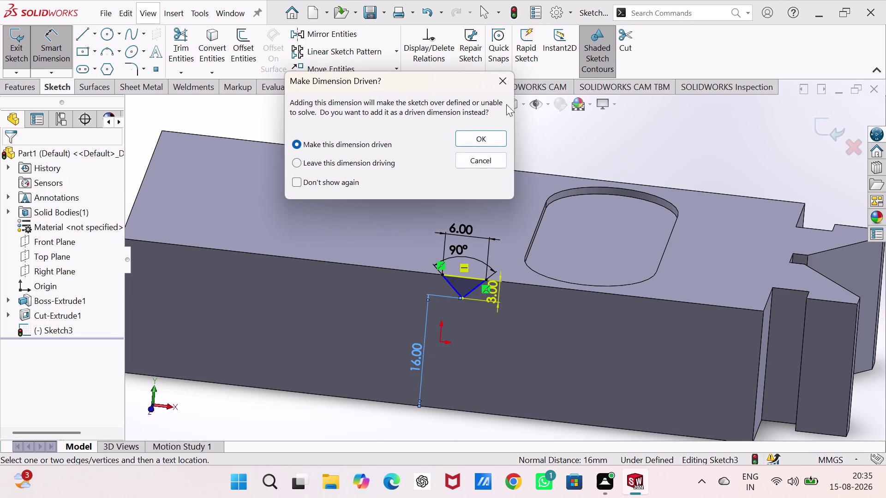
click(506, 85)
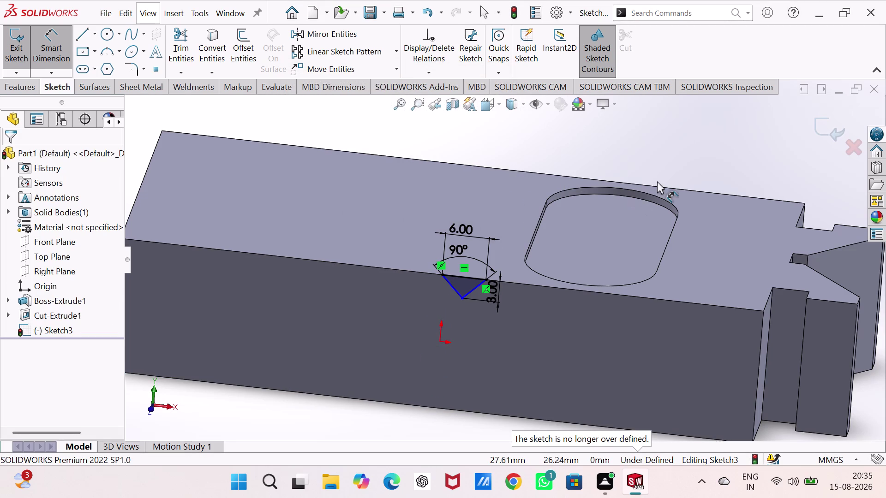
click(461, 297)
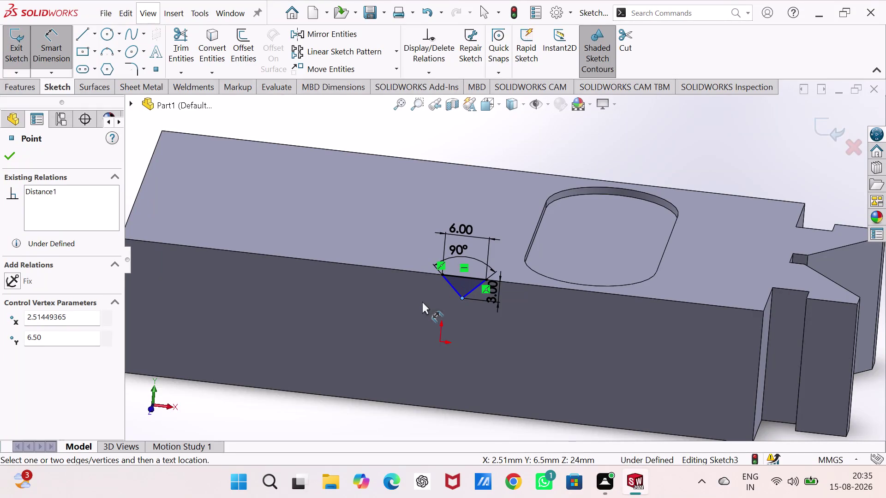
click(438, 340)
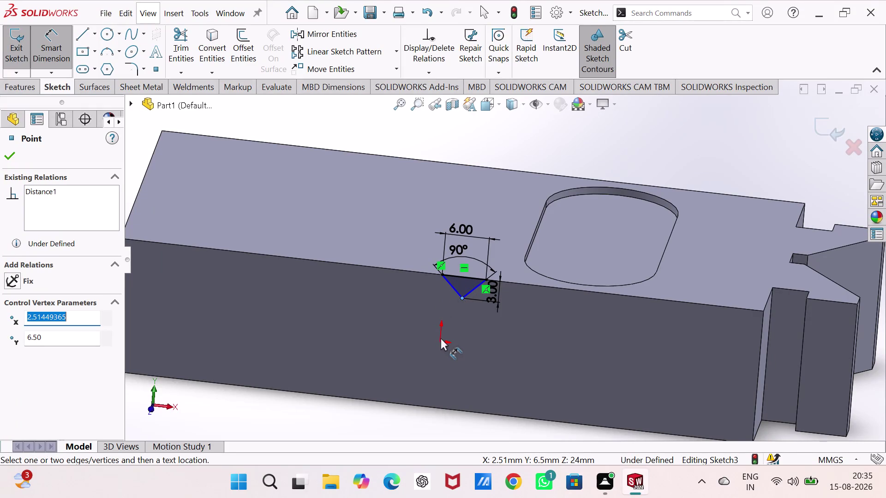
click(382, 310)
key(ctrl+1)
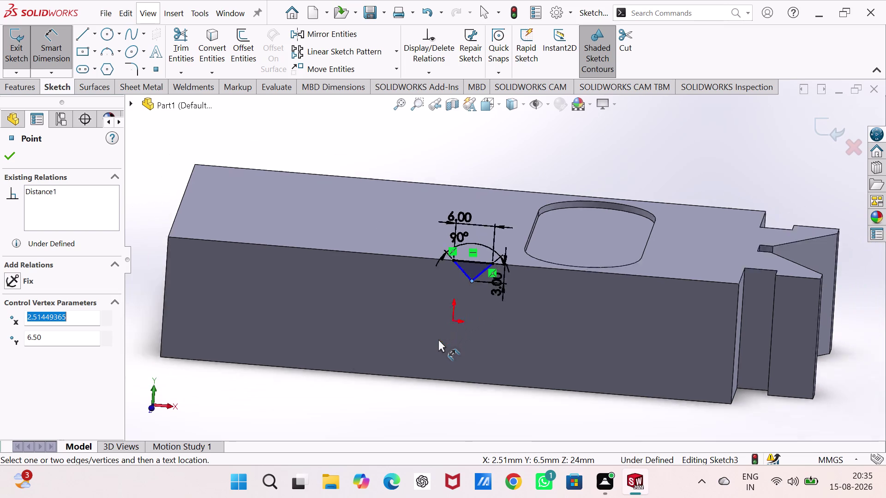
click(484, 272)
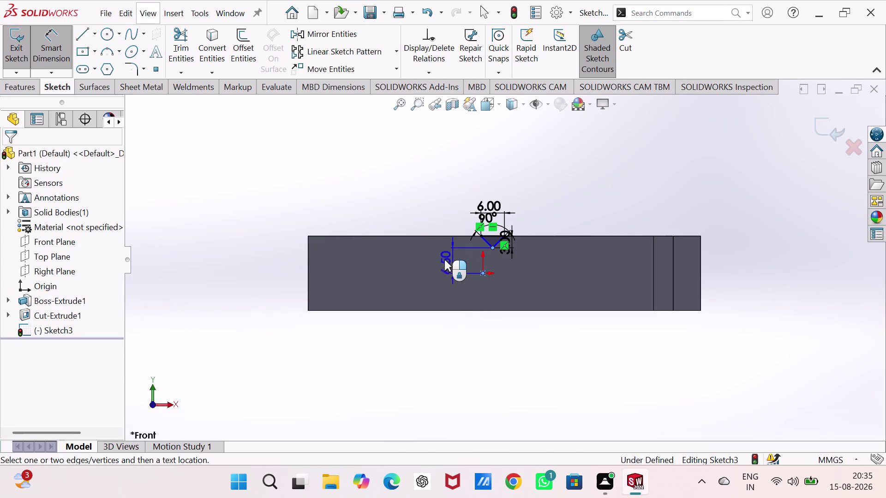
click(442, 263)
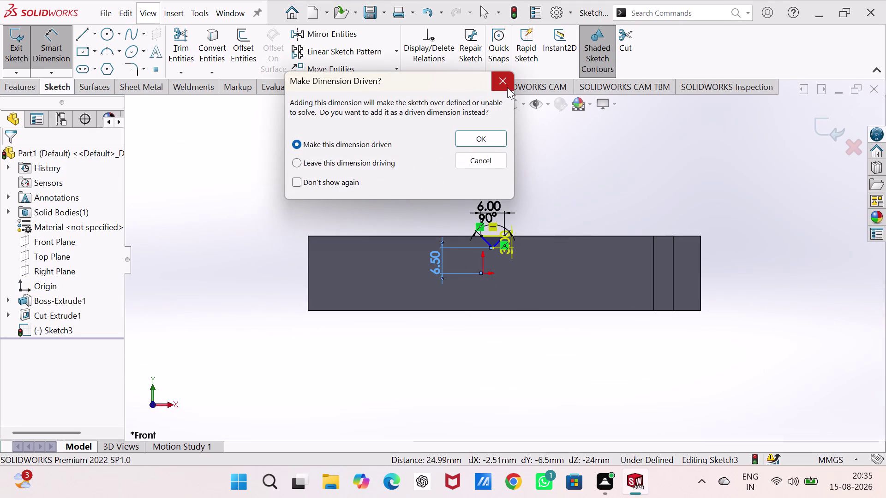
click(507, 87)
middle_drag(501, 167, 502, 250)
Dimension both notch sides and the slant edge, cancelling each over-defining dimension.
scroll(down, 3)
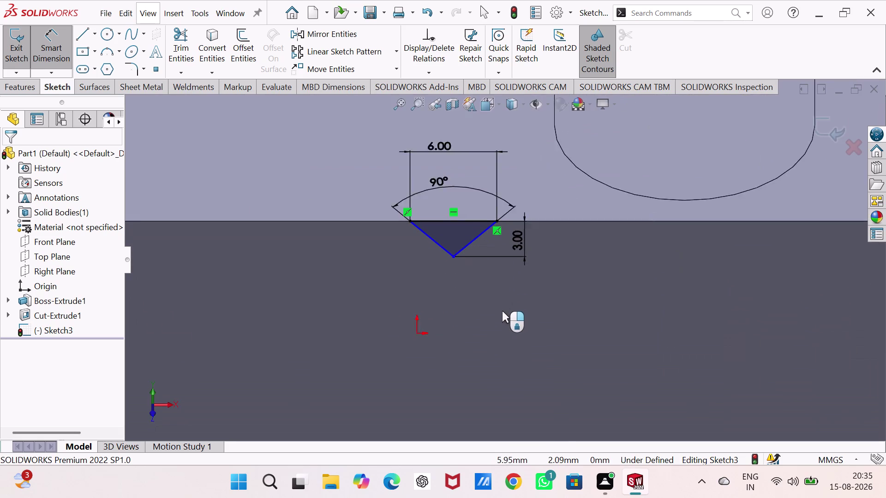
click(429, 229)
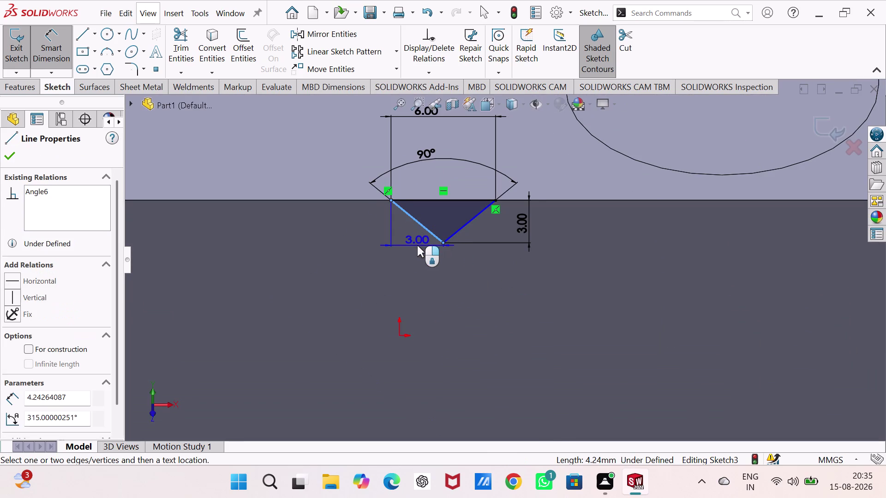
click(410, 276)
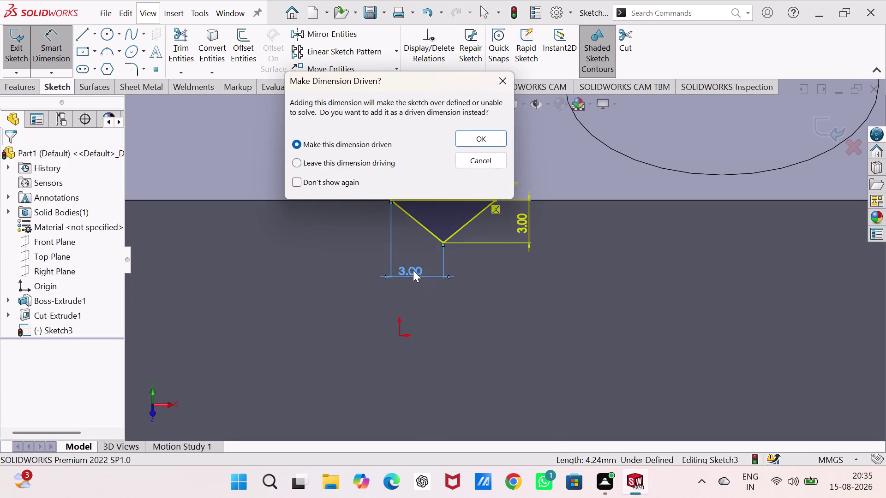
click(507, 82)
click(481, 212)
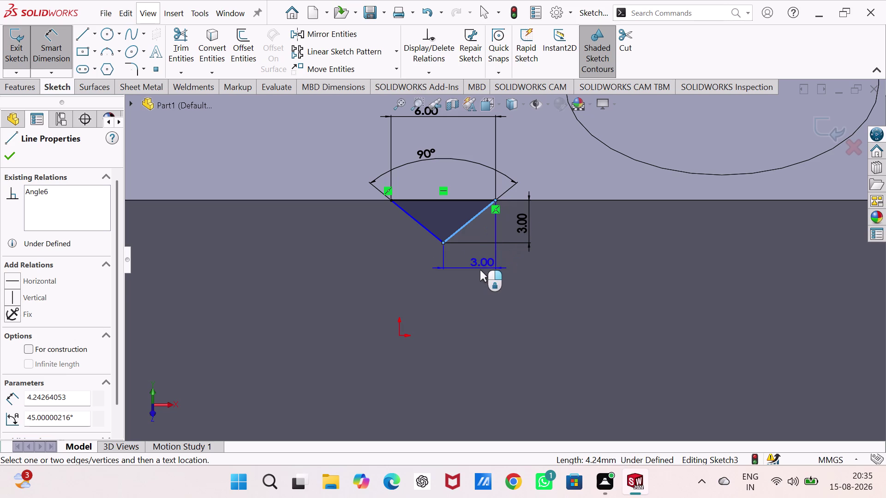
click(468, 278)
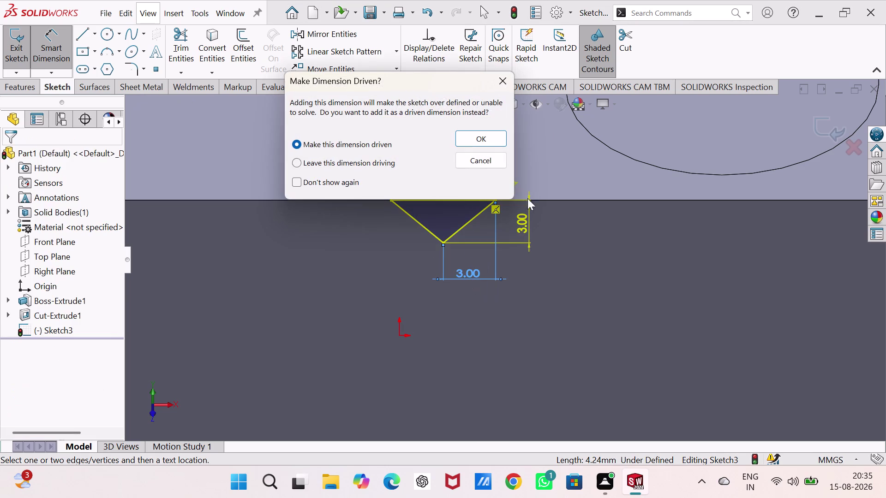
click(507, 85)
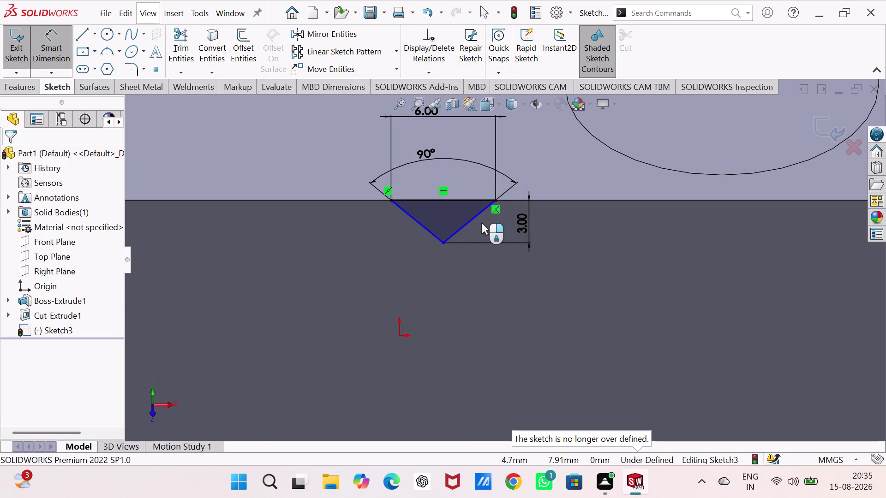
click(477, 216)
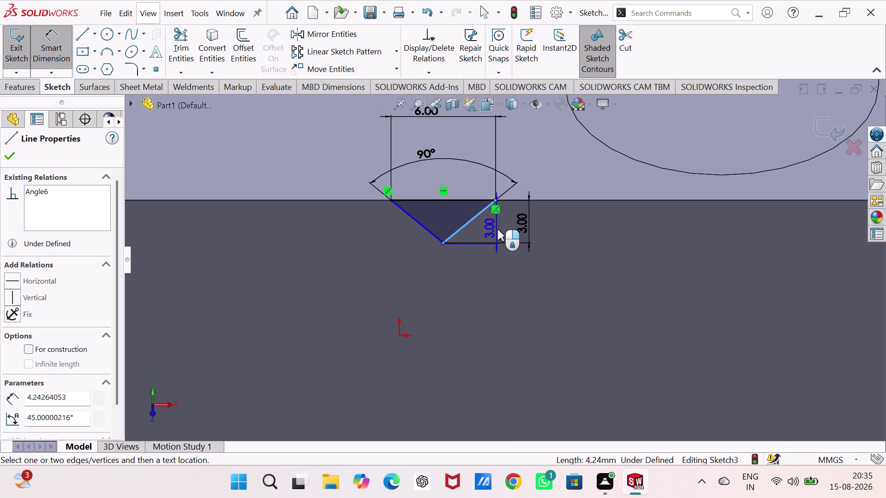
click(488, 228)
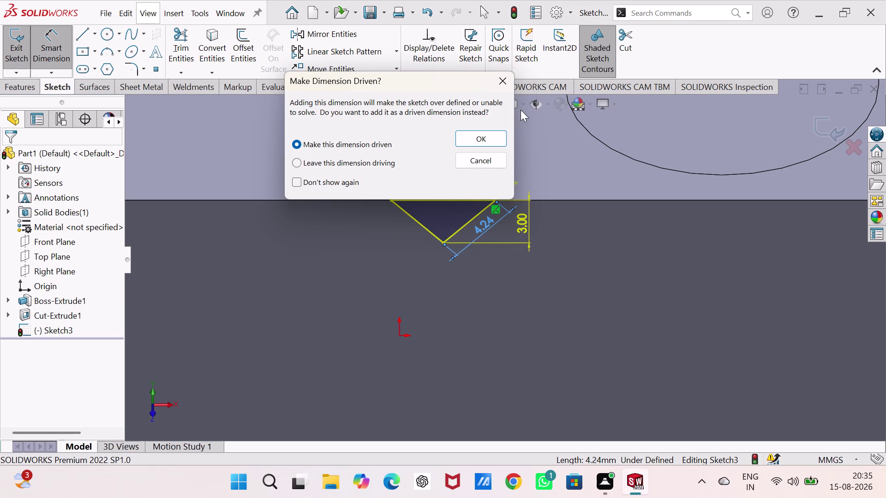
click(511, 84)
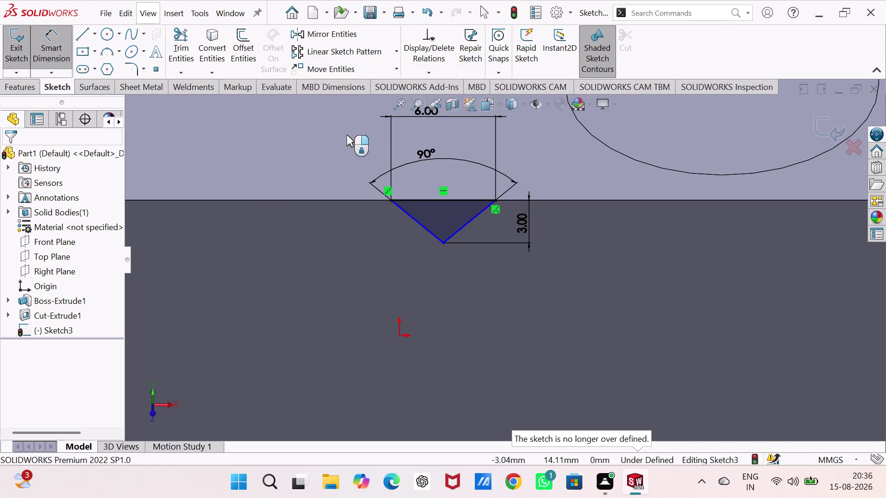
Close the V-notch sketch and launch Extruded Cut, previewing a 1 mm blind depth.
click(12, 44)
middle_drag(192, 161, 184, 202)
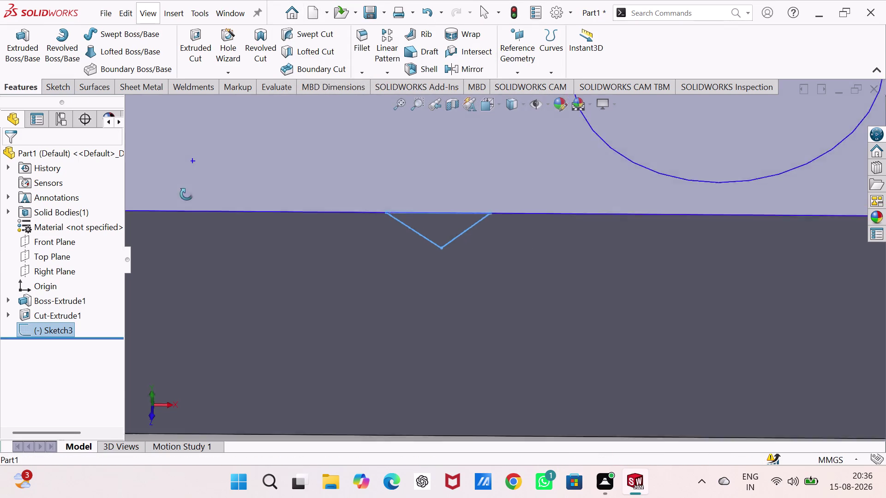
middle_drag(184, 202, 196, 205)
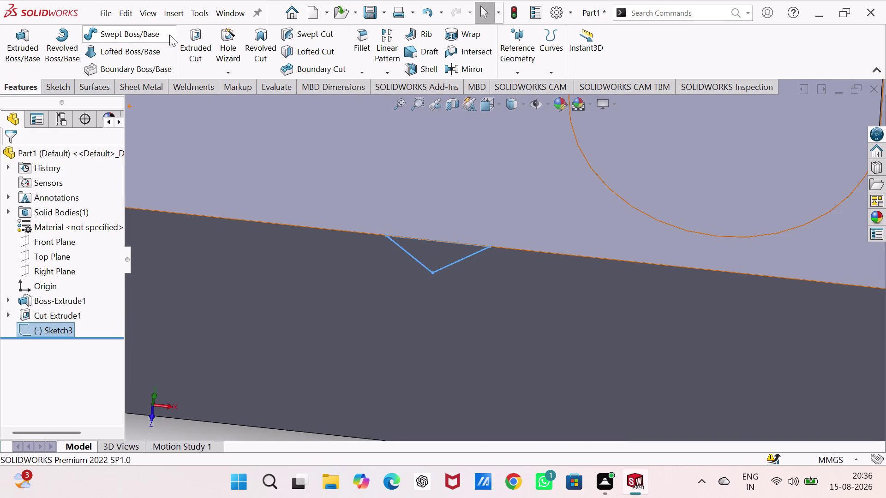
click(189, 43)
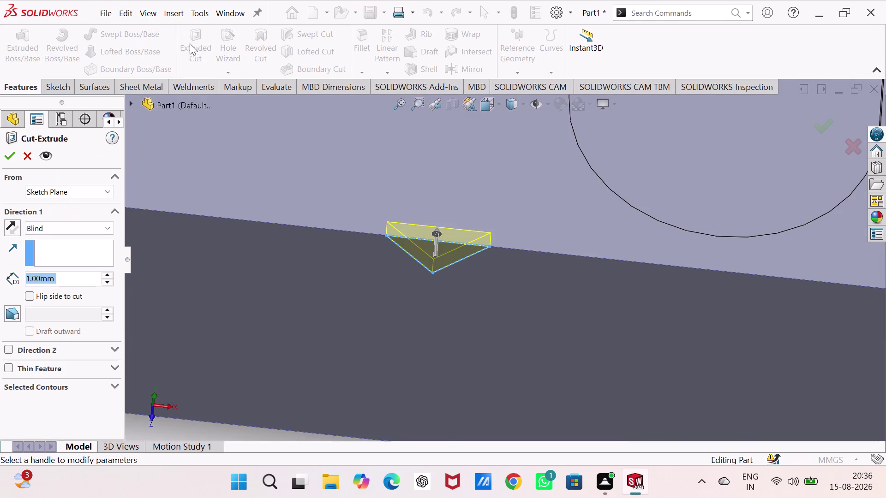
Make the V-notch cut Through All, accept it as Cut-Extrude2, and orbit to inspect it.
click(104, 222)
click(90, 248)
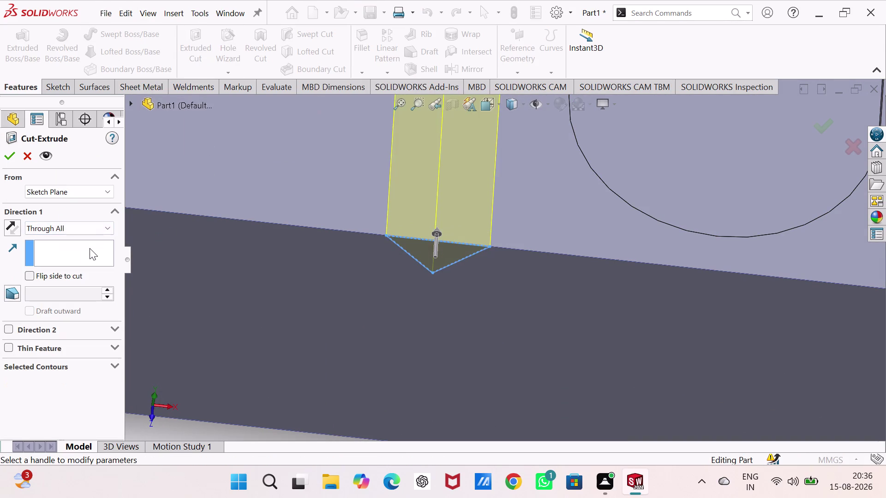
scroll(up, 3)
scroll(up, 3)
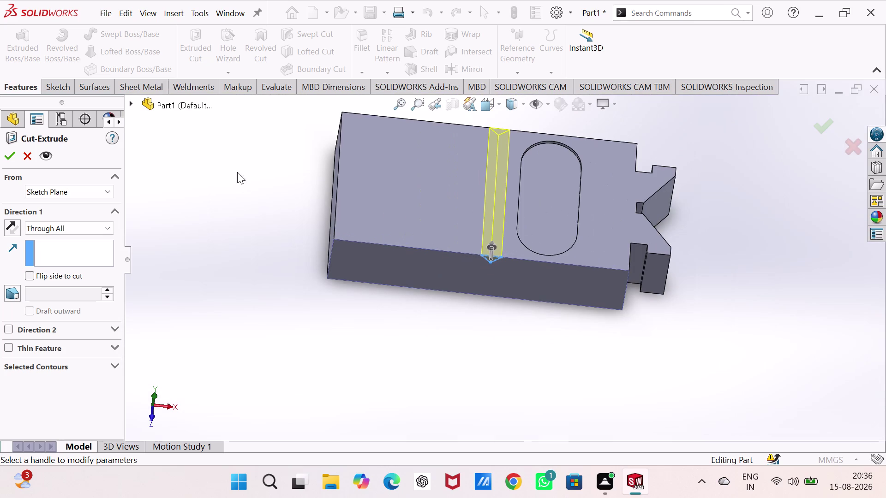
click(11, 153)
click(219, 262)
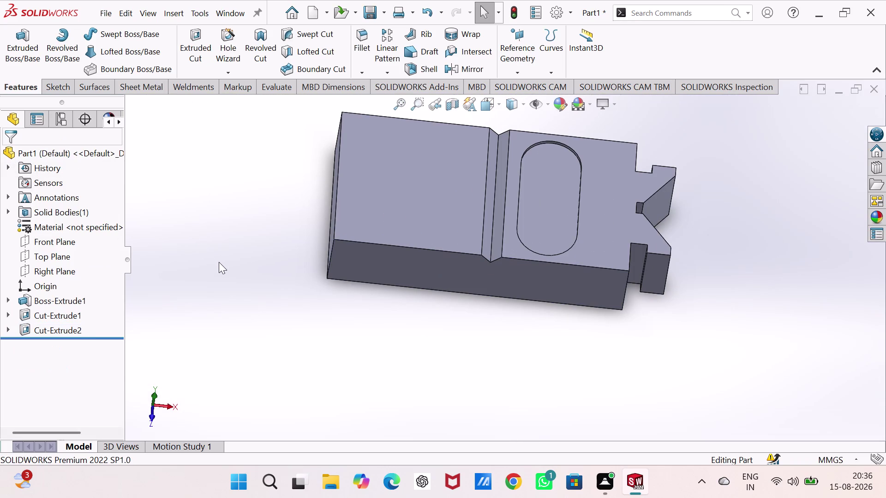
middle_drag(219, 262, 211, 211)
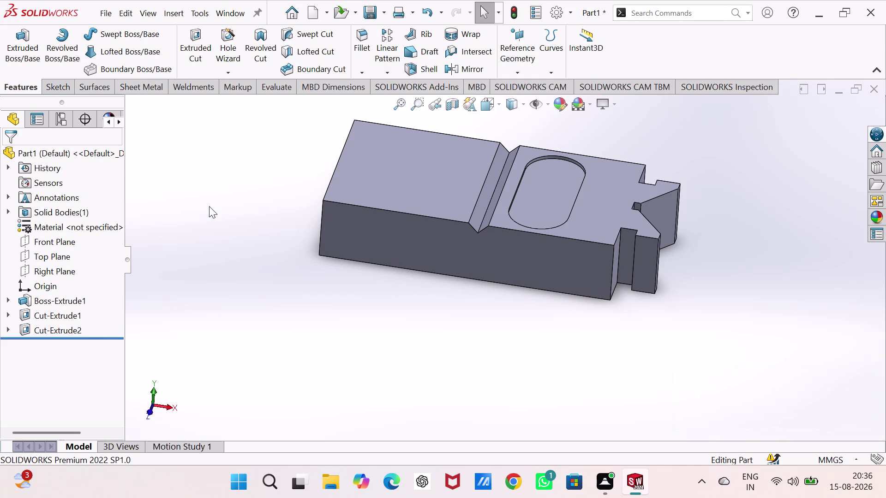
Orbit the grooved block to inspect its end and bottom faces, then show the Evaluate tools.
click(253, 274)
middle_drag(294, 222, 320, 245)
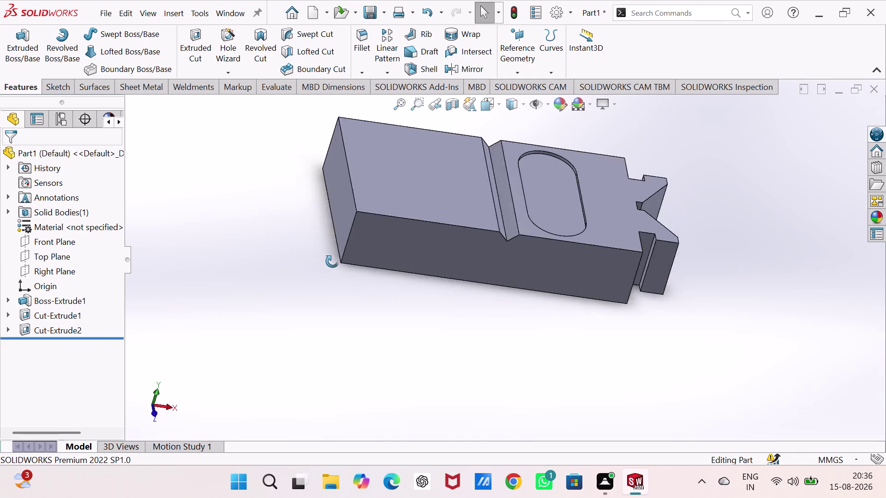
middle_drag(320, 245, 333, 263)
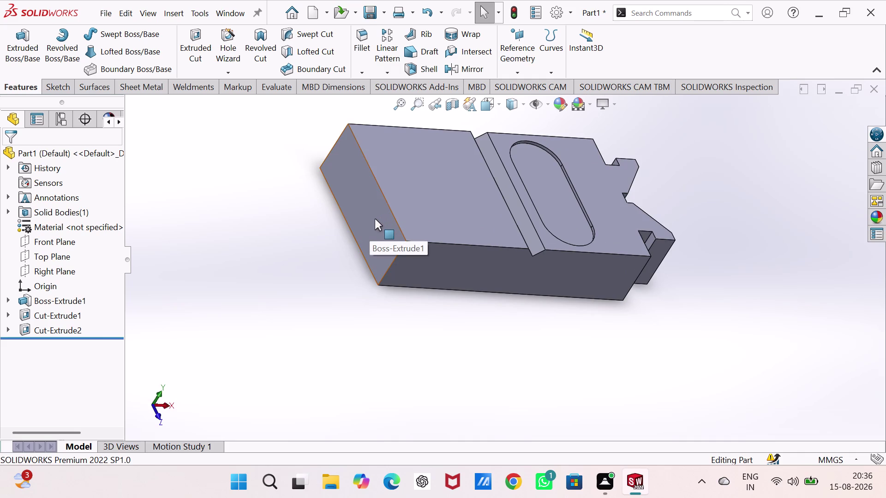
click(375, 218)
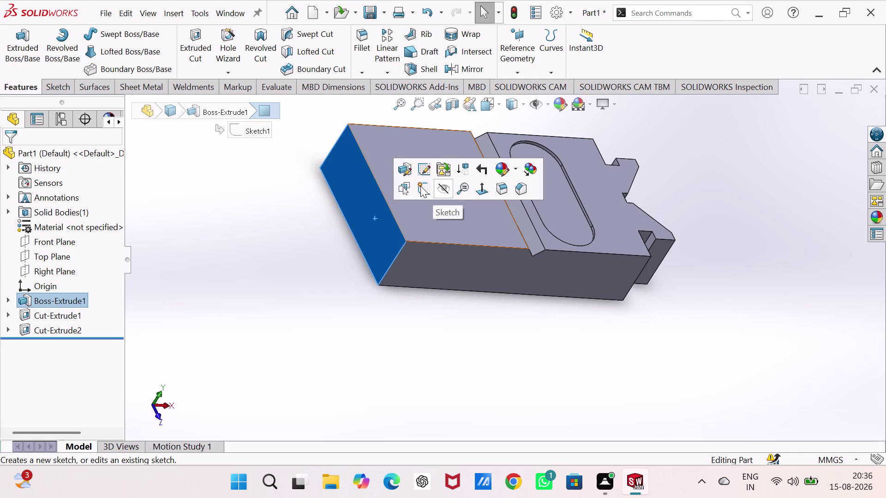
click(296, 247)
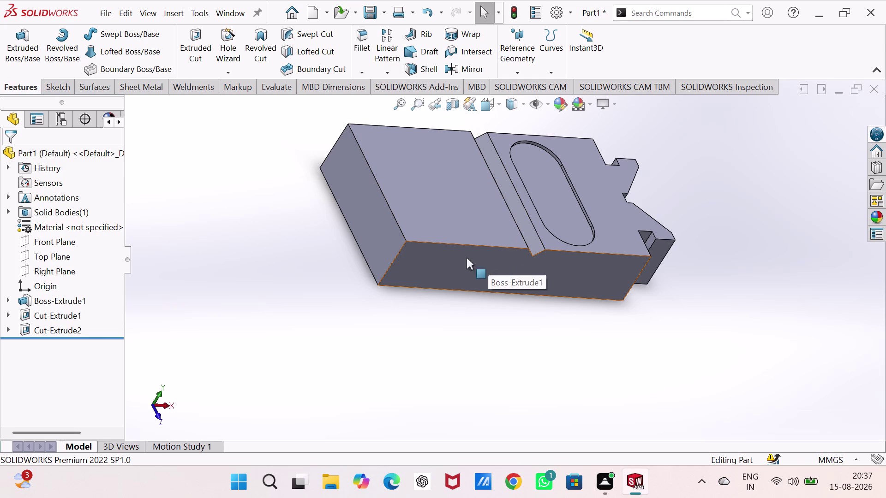
click(138, 236)
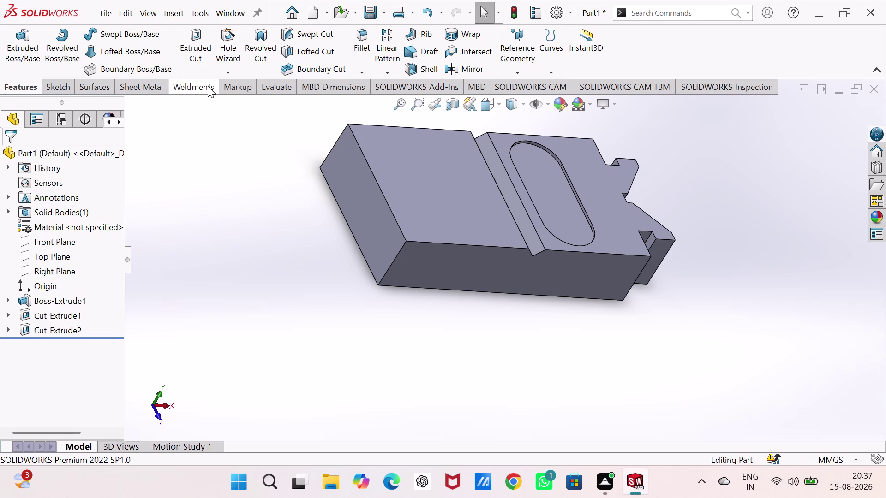
click(268, 89)
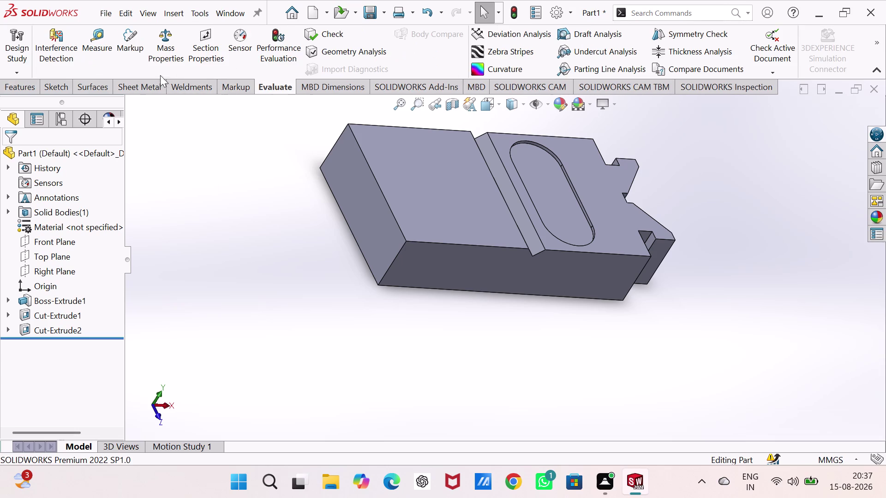
Measure 44.01 mm from the block's top corner to the V-groove edge, then close Measure.
click(96, 44)
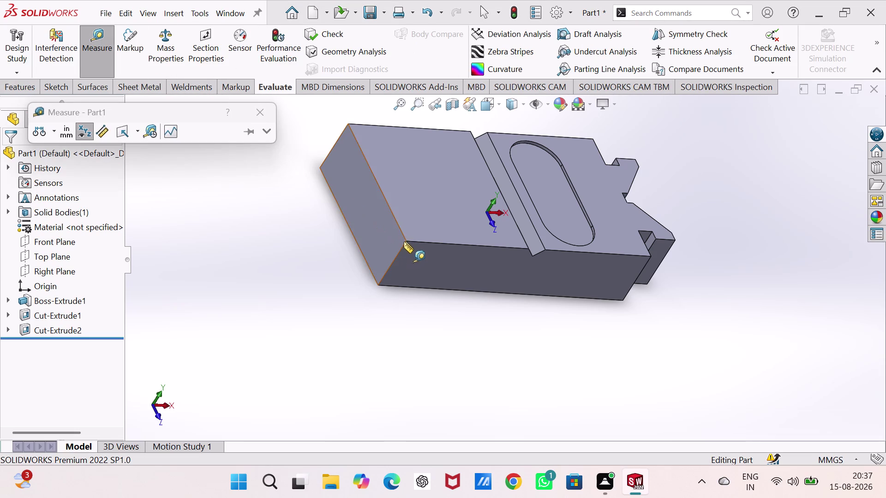
click(405, 241)
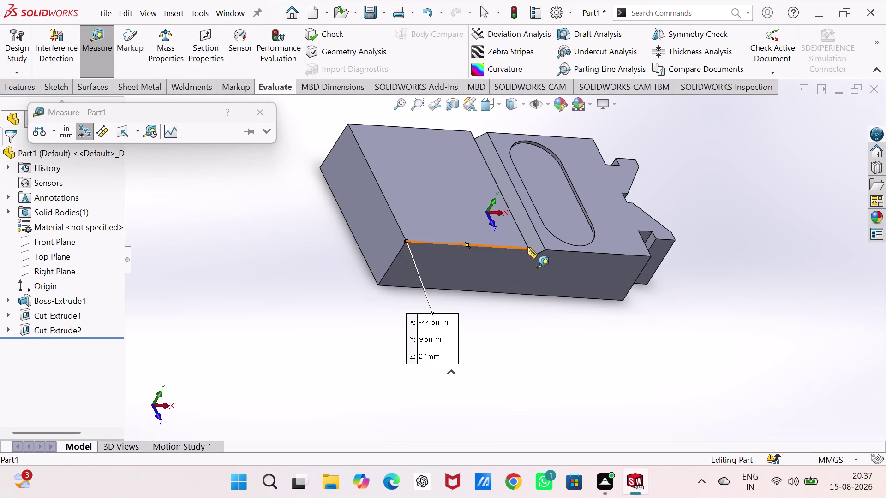
click(528, 248)
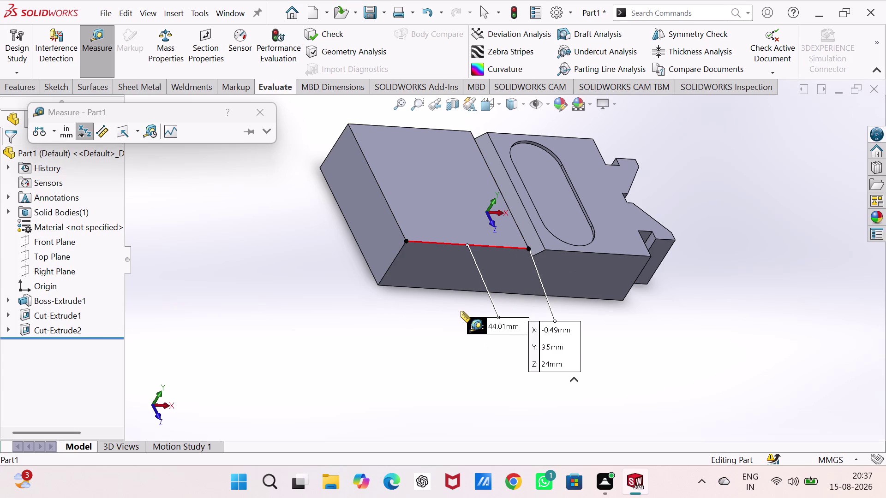
middle_drag(461, 311, 421, 252)
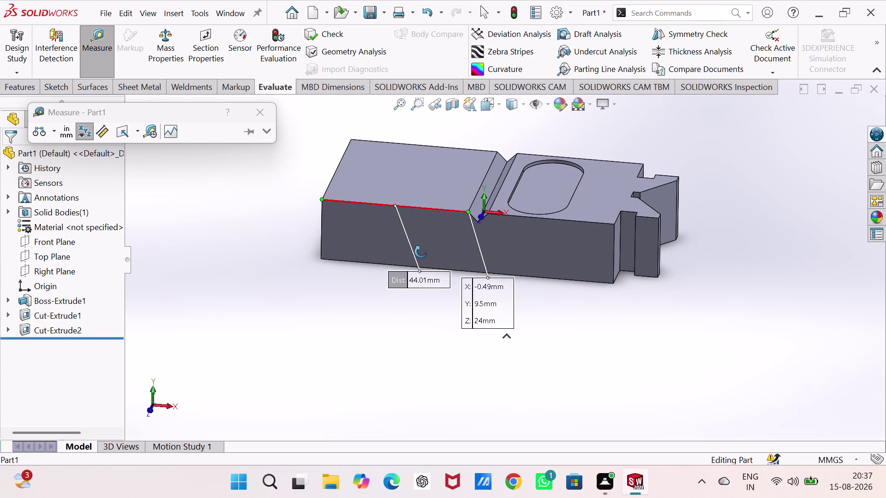
middle_drag(420, 252, 423, 248)
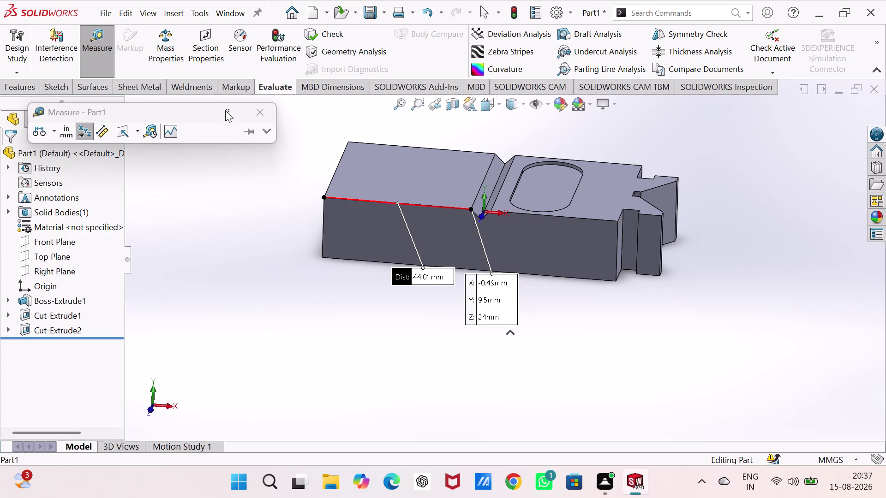
click(262, 112)
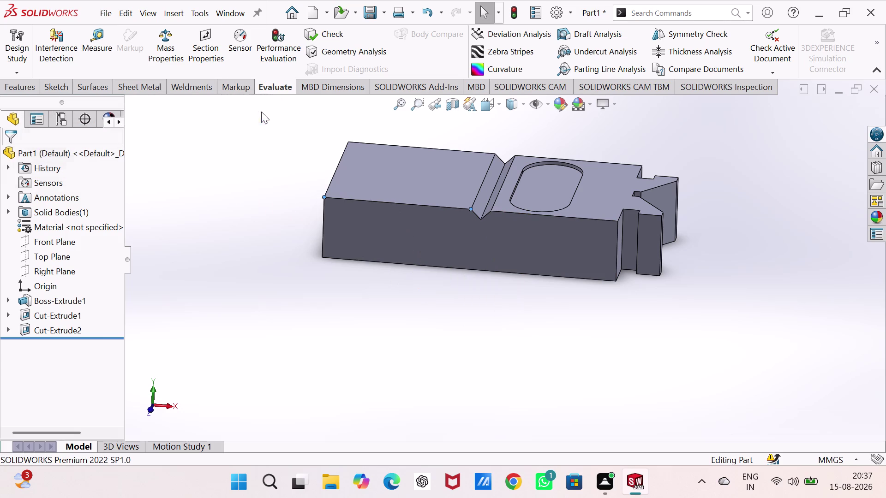
click(53, 88)
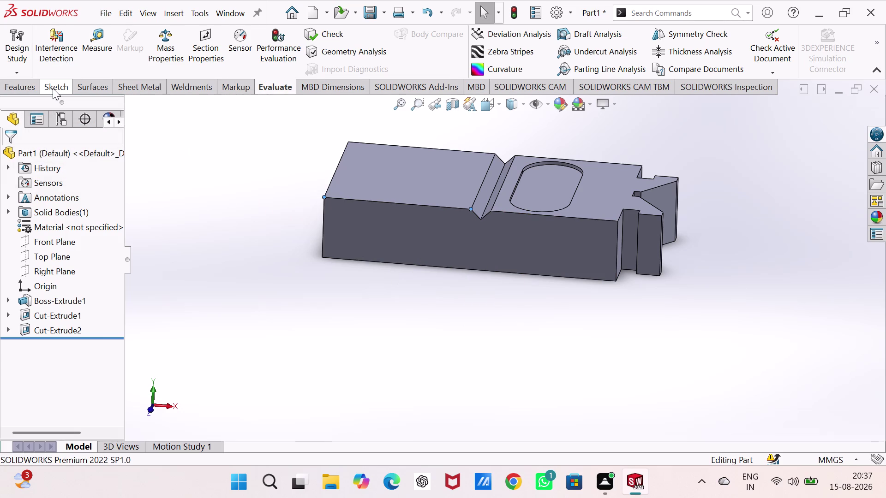
Start a new sketch, Sketch4, on the block's end face.
middle_drag(342, 165, 427, 213)
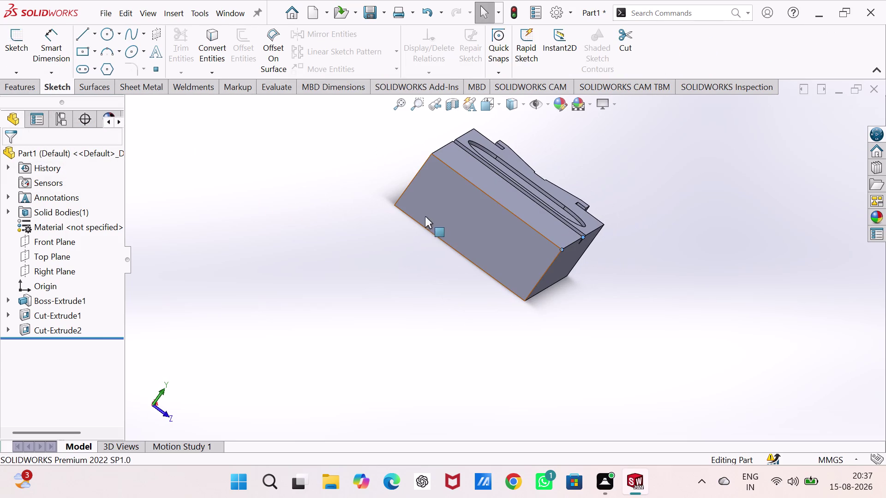
click(491, 229)
click(539, 202)
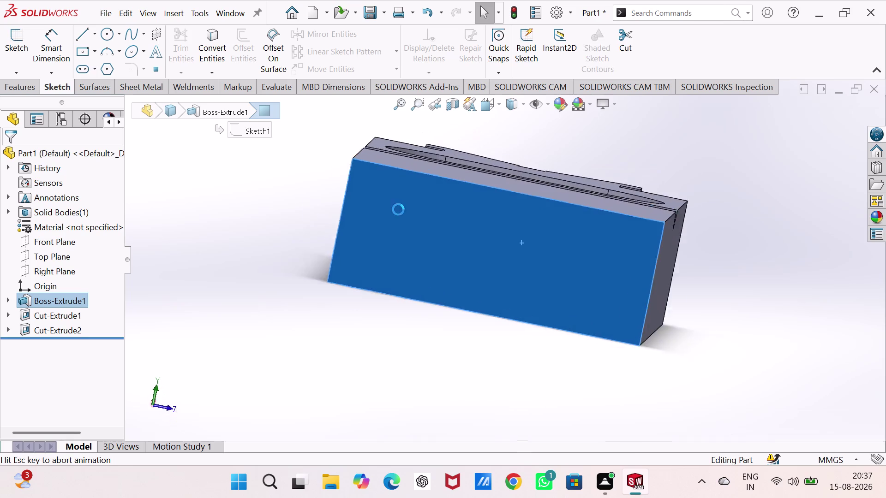
click(221, 205)
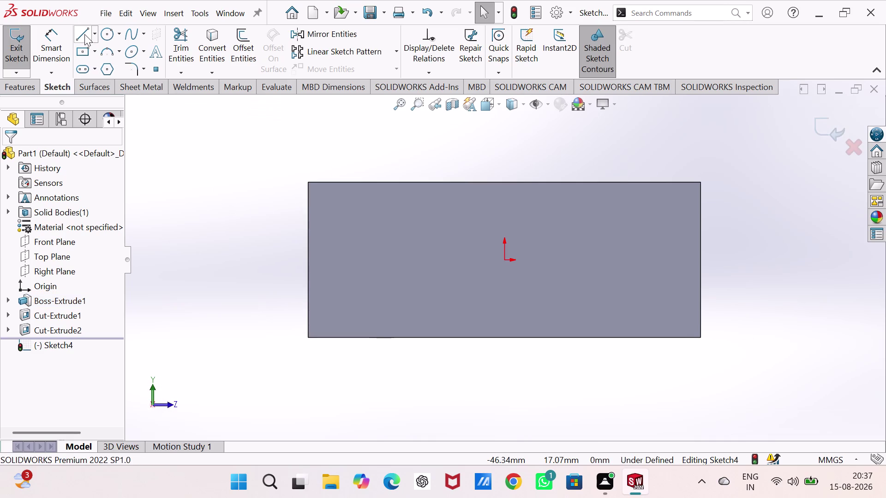
Draw a vertical centerline from the bottom edge's midpoint up past the block.
click(84, 33)
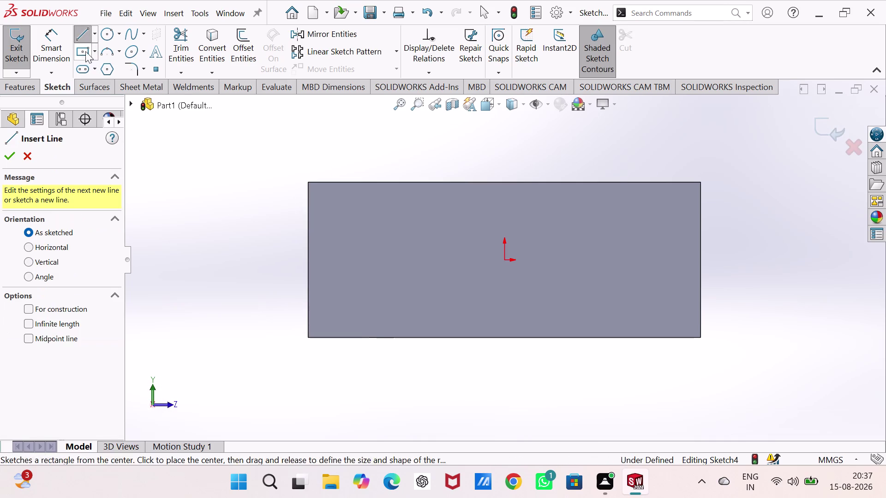
click(94, 39)
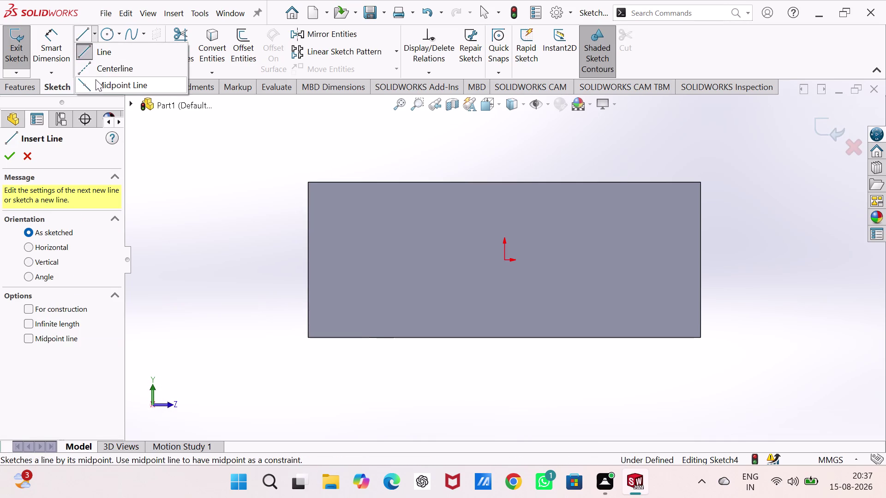
click(102, 71)
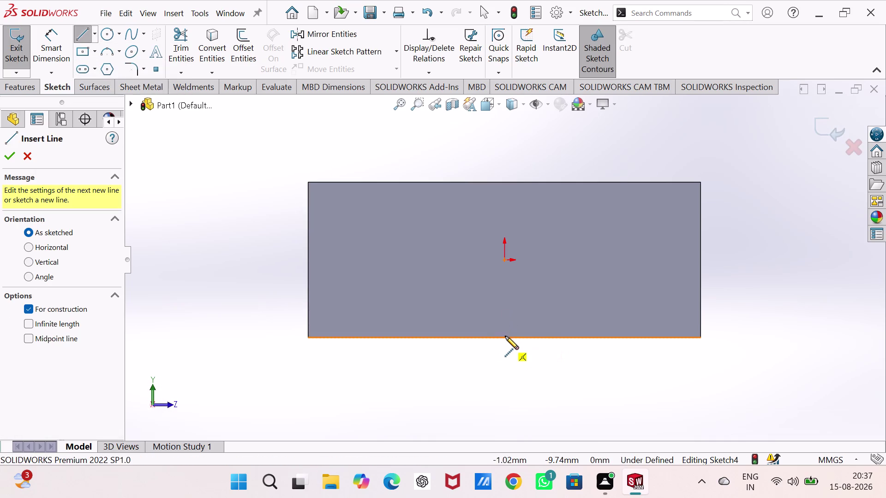
drag(505, 338, 504, 323)
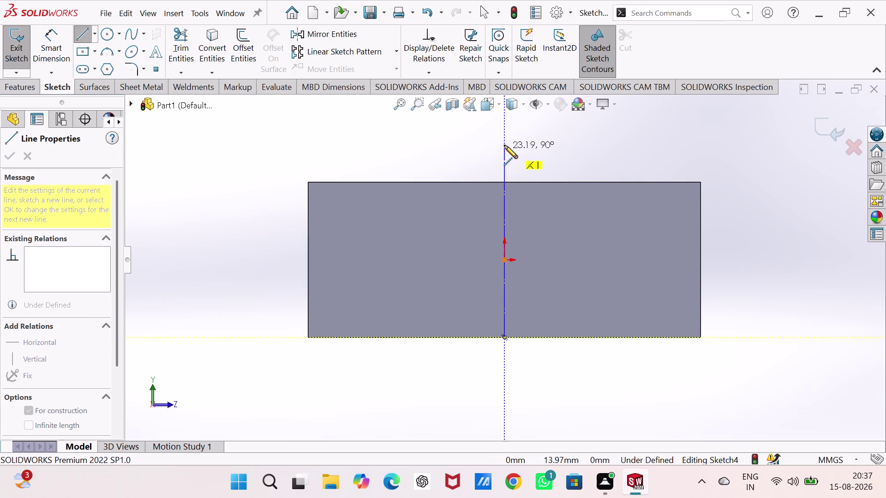
scroll(up, 3)
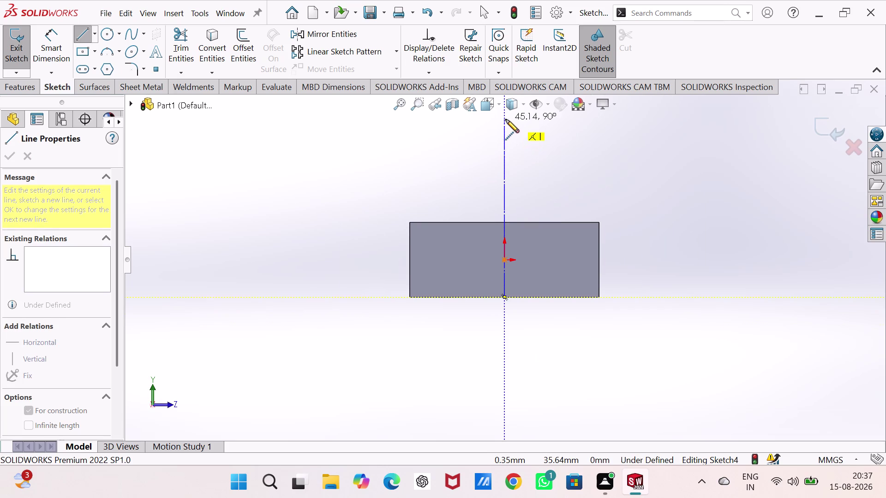
click(506, 119)
key(Escape)
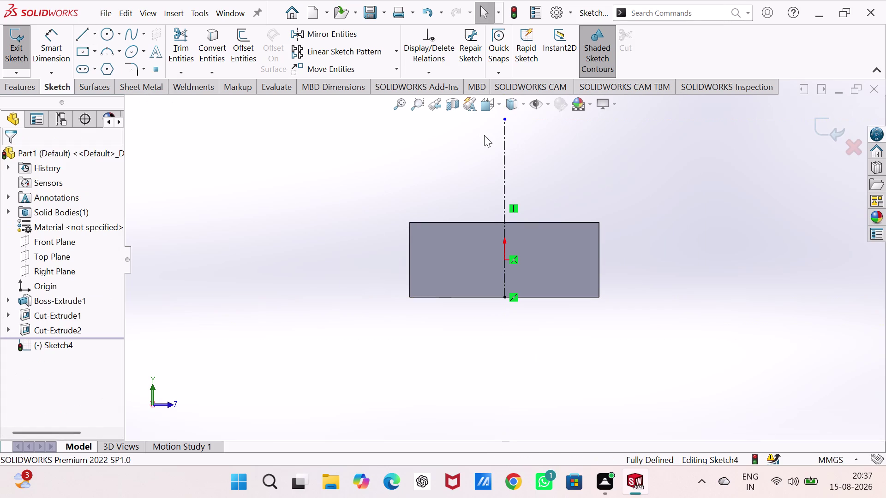
Sketch the lower profile lines from the block's top edge: the vertical rise and first horizontal steps.
scroll(down, 3)
scroll(down, 3)
scroll(up, 3)
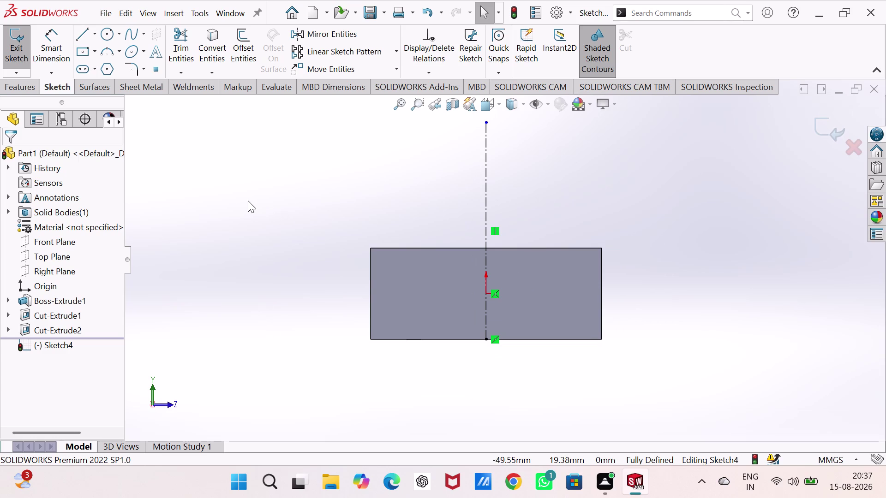
click(80, 35)
click(420, 247)
drag(422, 194, 417, 194)
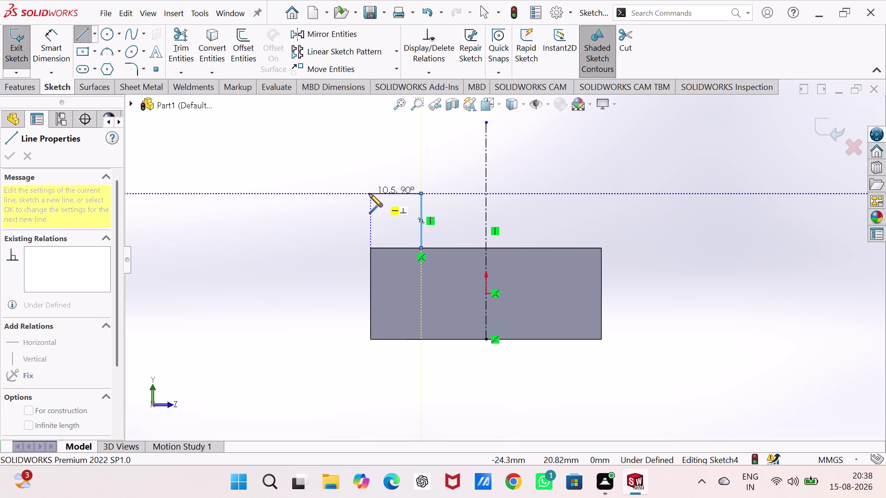
click(369, 194)
click(370, 176)
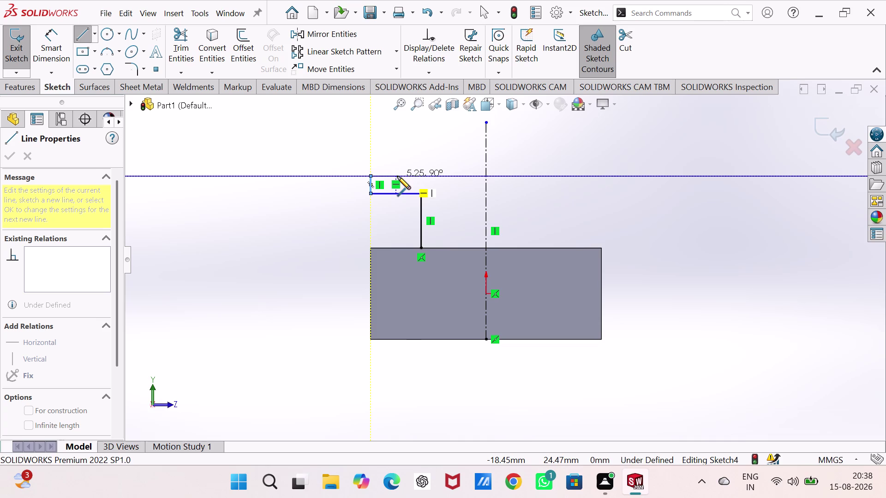
click(443, 176)
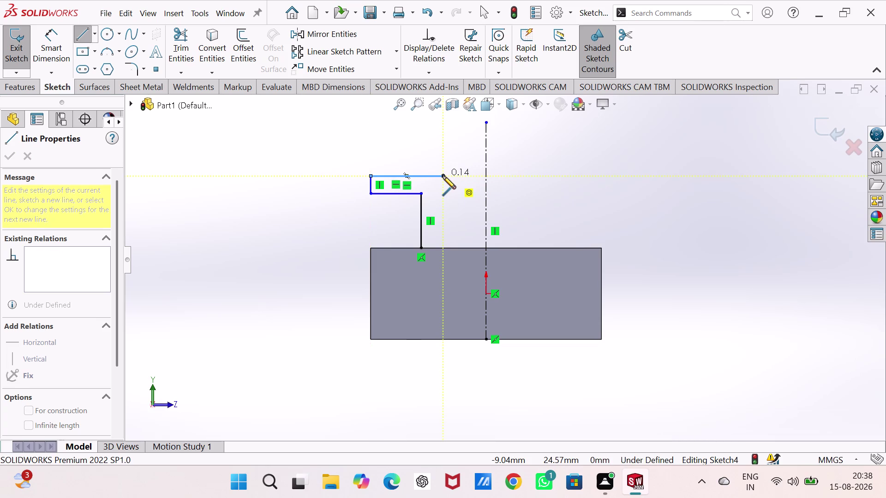
click(442, 148)
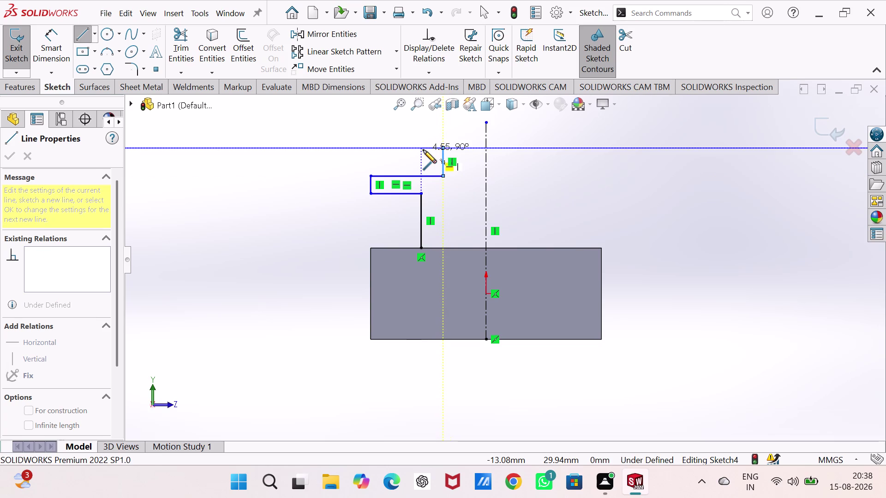
Finish the profile with the upper steps, the 135° slanted edge and the drop to the centreline.
click(426, 150)
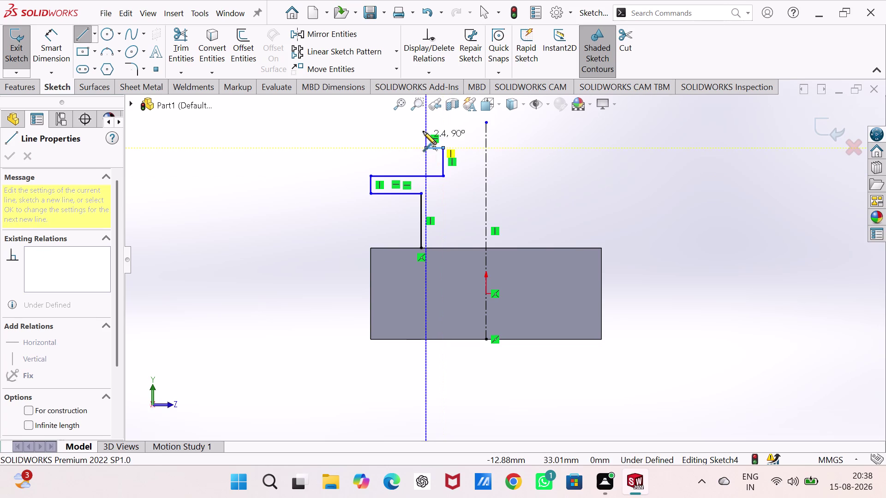
scroll(up, 3)
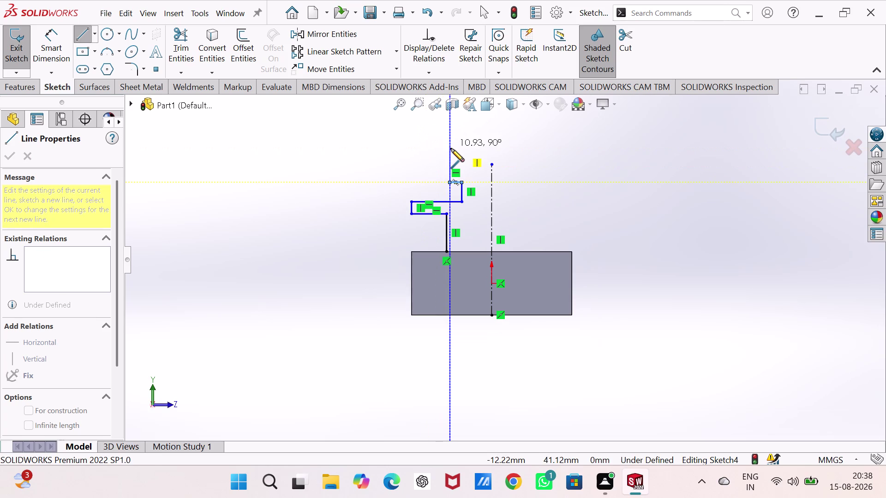
click(451, 150)
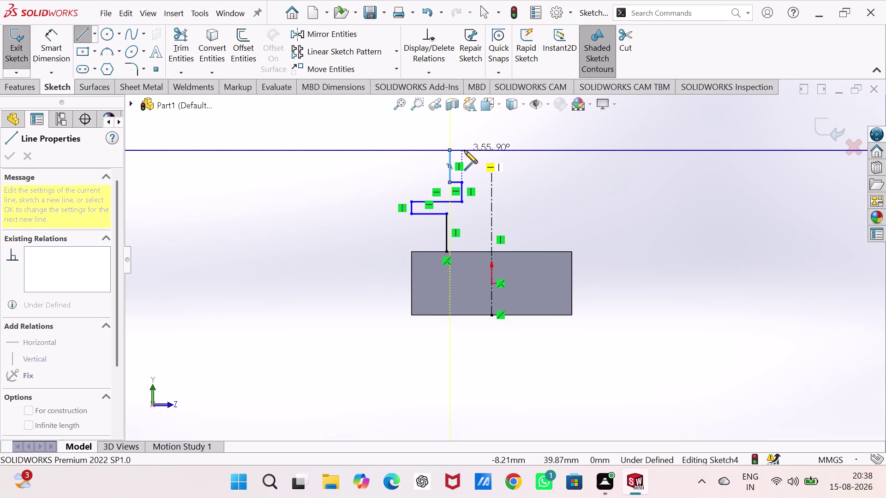
click(464, 150)
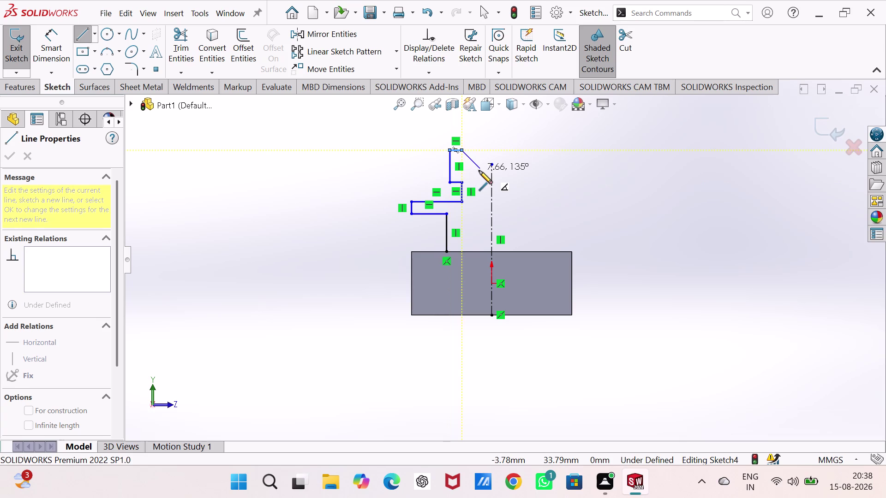
click(479, 170)
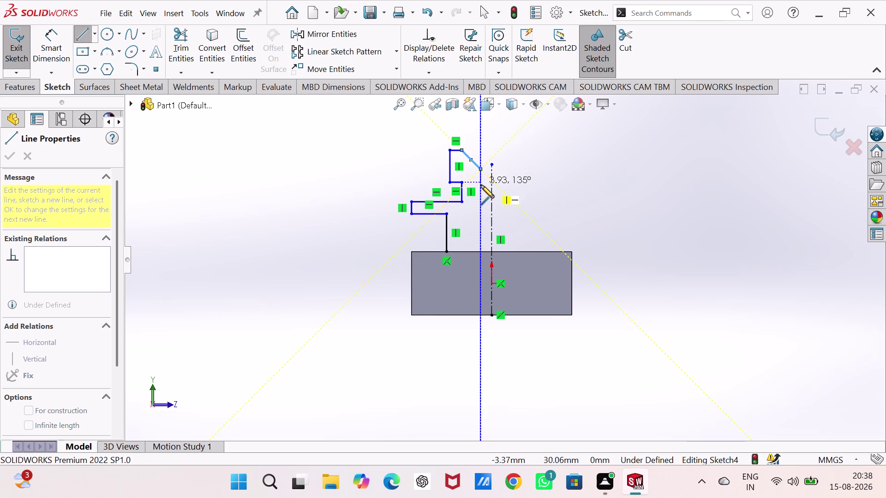
click(480, 189)
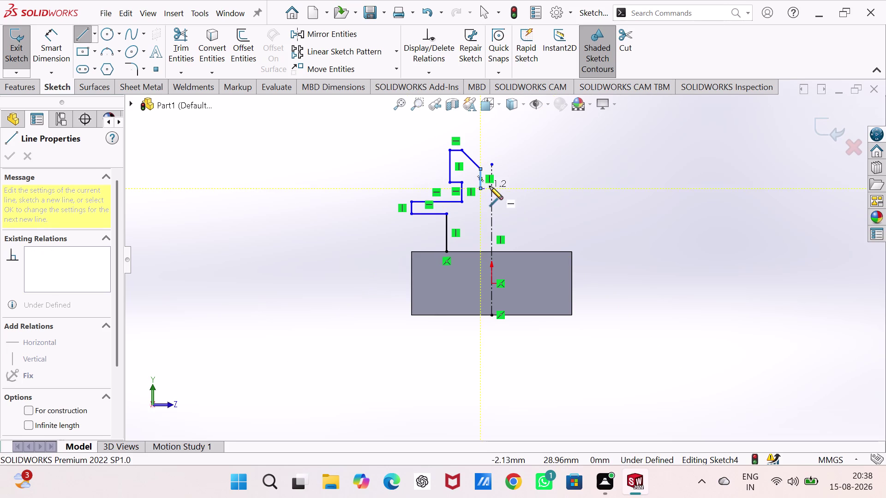
click(491, 186)
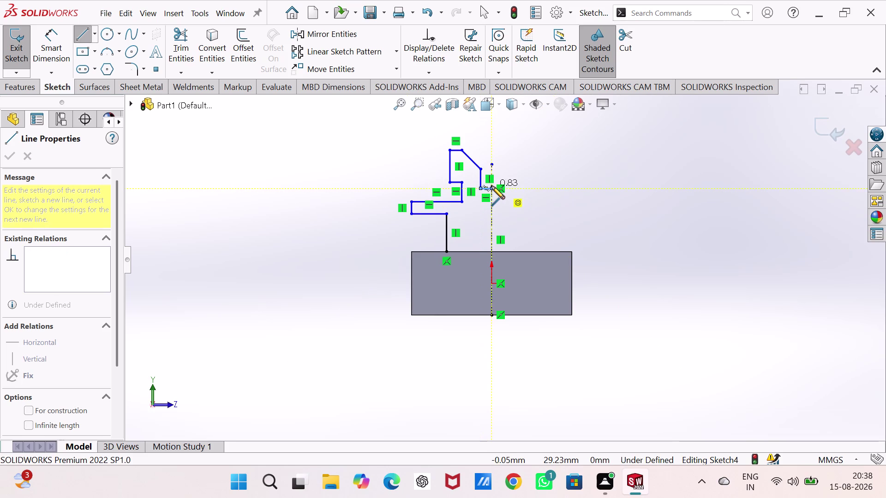
key(Escape)
scroll(down, 3)
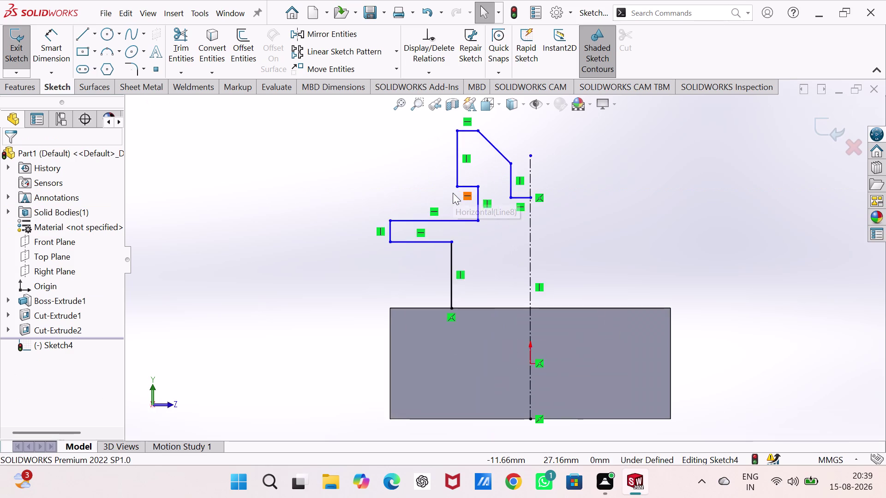
Dimension the gap from the slanted edge's lower end to the centreline as 2 mm.
scroll(down, 3)
scroll(up, 3)
scroll(down, 3)
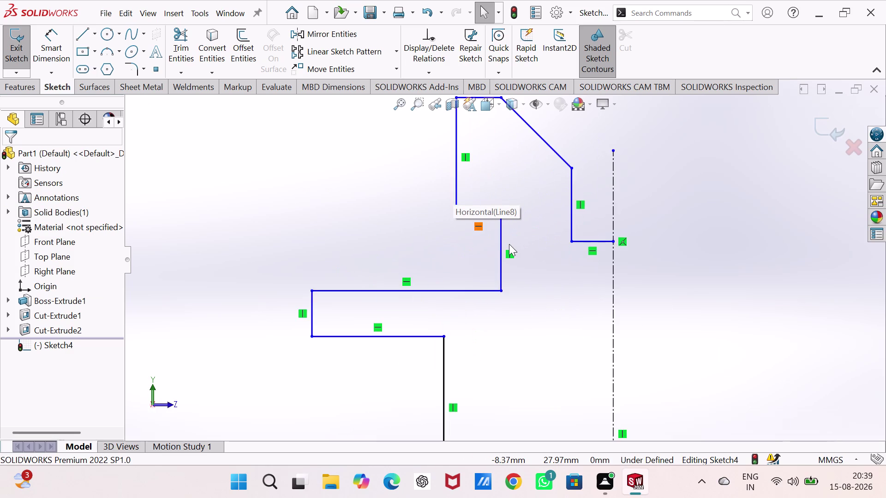
scroll(up, 3)
scroll(down, 3)
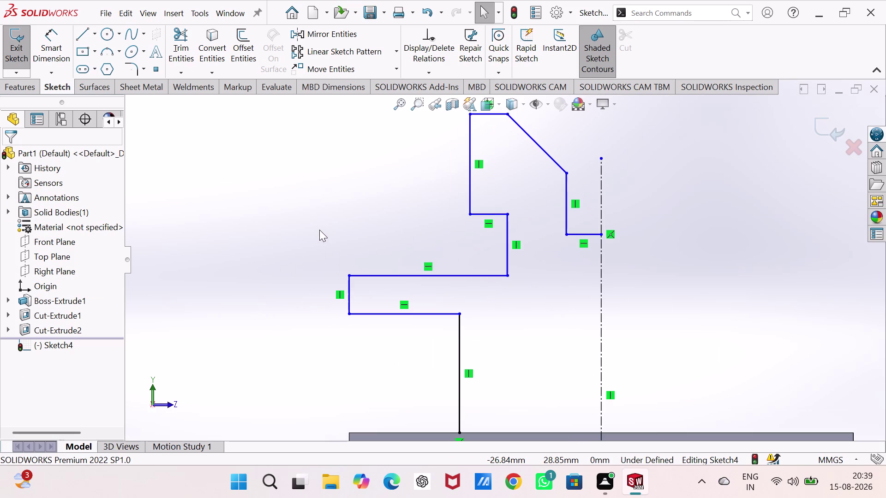
right_drag(305, 249, 321, 152)
scroll(up, 3)
scroll(down, 3)
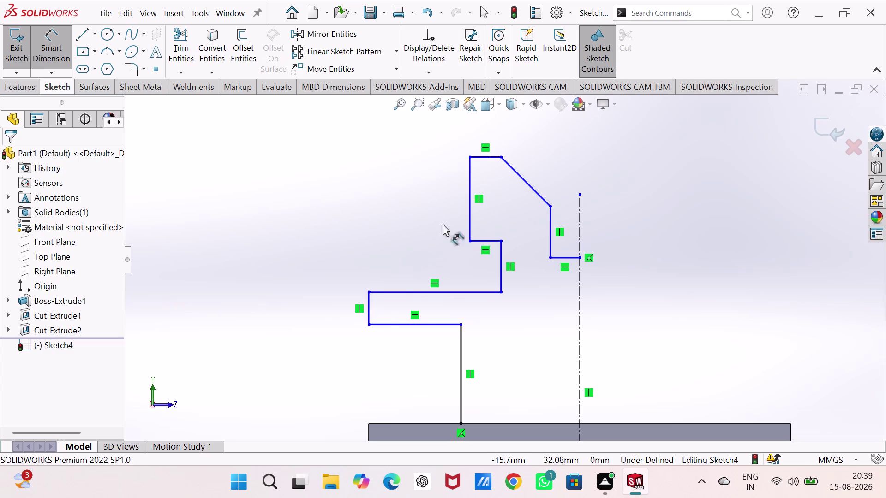
click(549, 237)
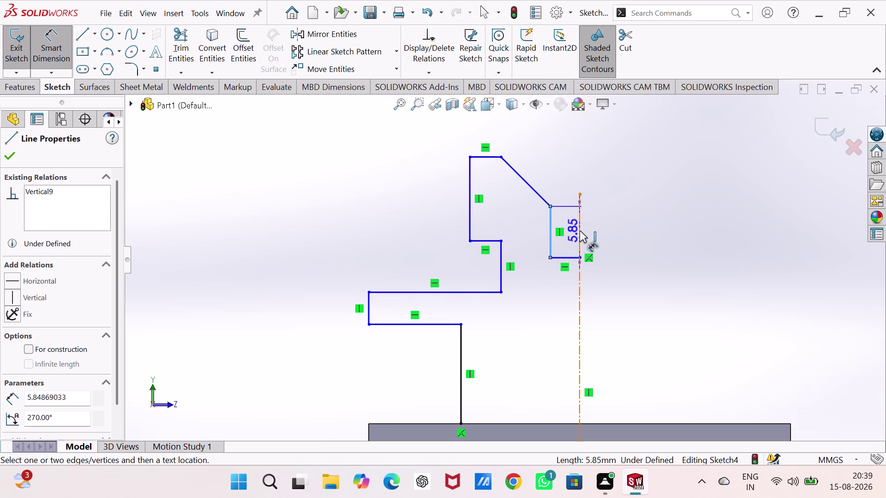
drag(579, 231, 572, 228)
click(559, 191)
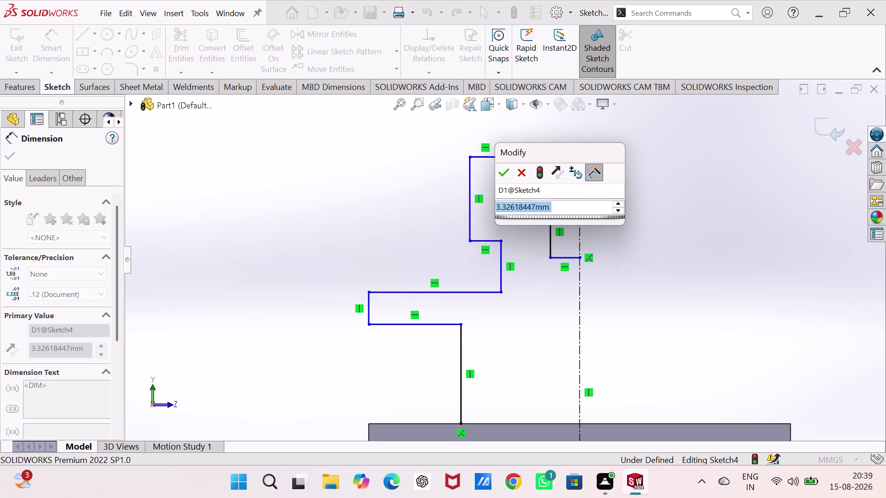
key(2)
key(Return)
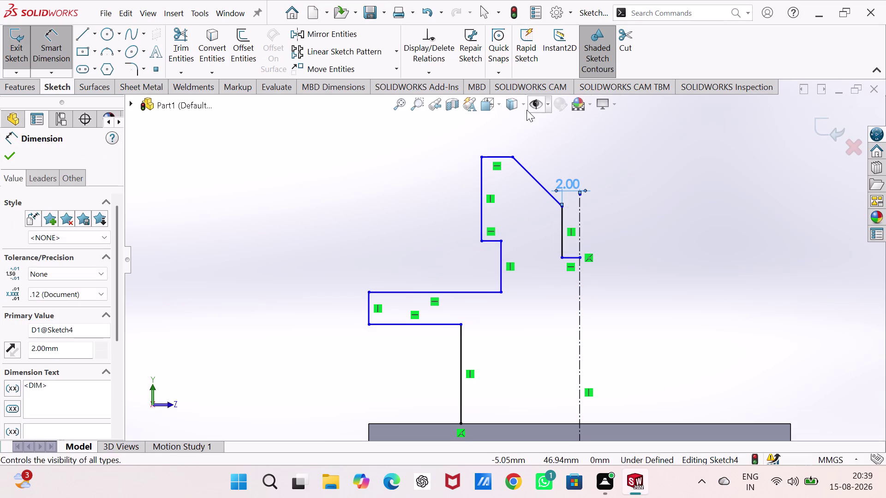
Try dimensioning the profile's top corner and left edge, discarding the 7.62 mm dimension.
click(513, 156)
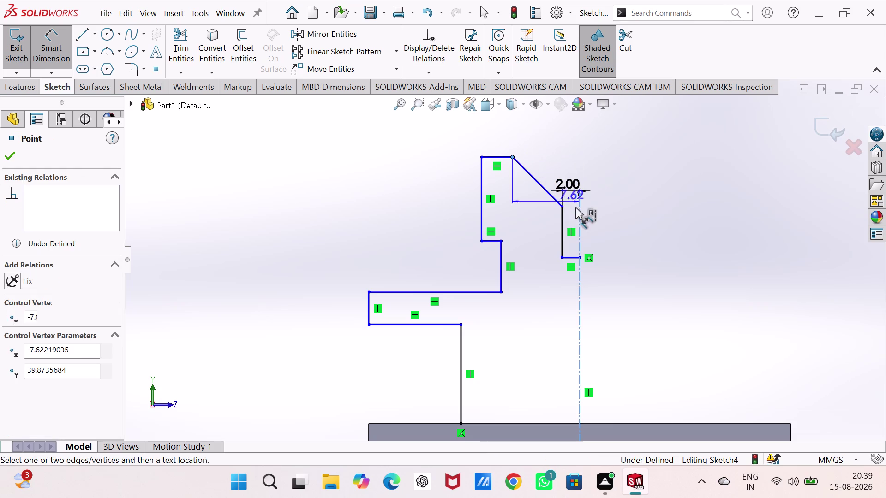
click(579, 218)
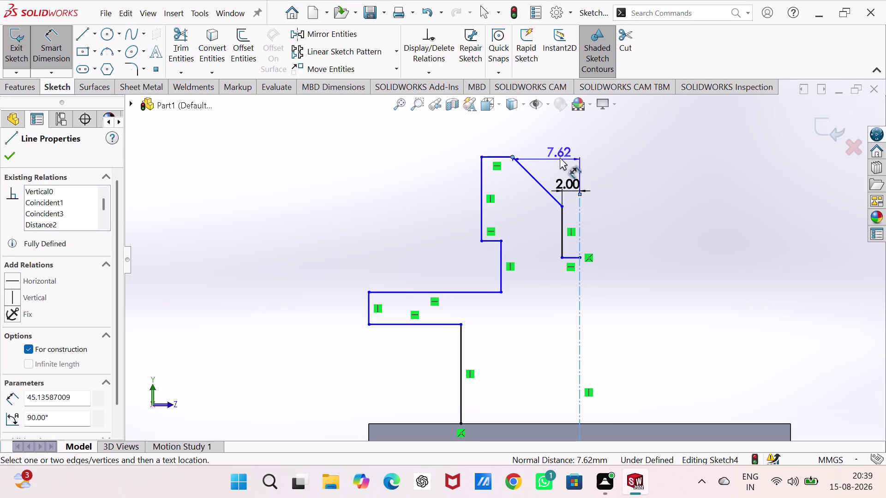
key(Escape)
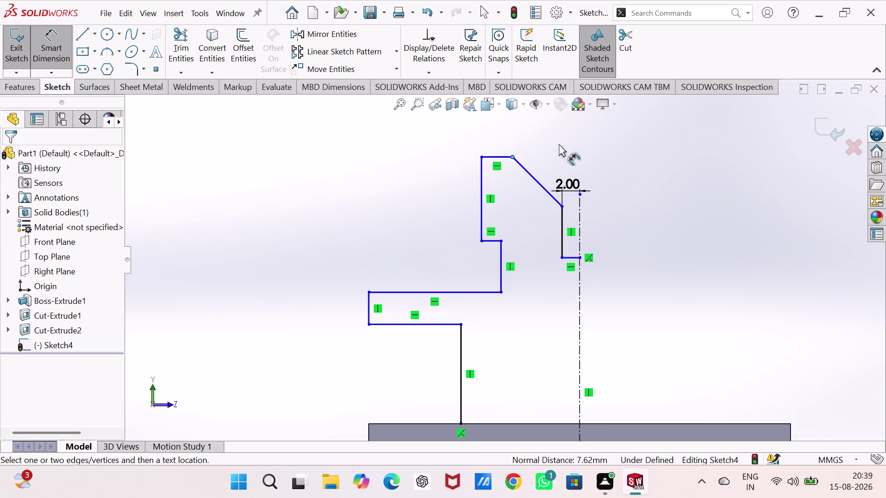
key(Escape)
click(512, 156)
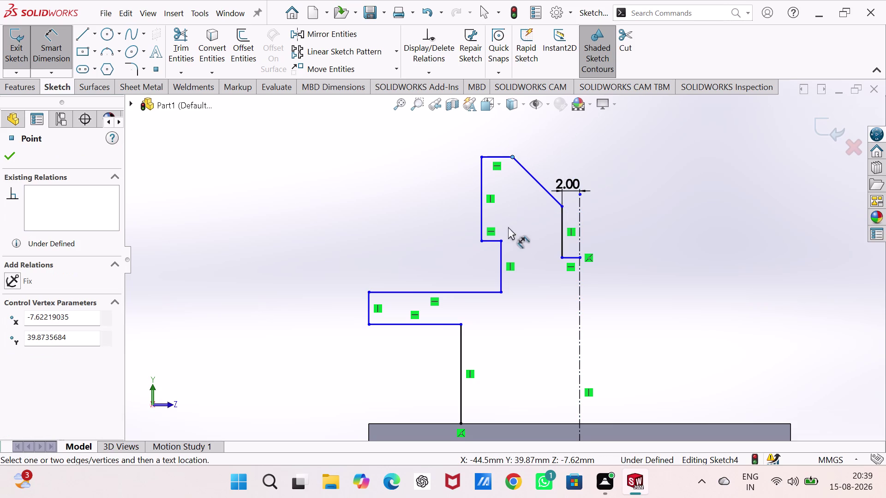
click(501, 240)
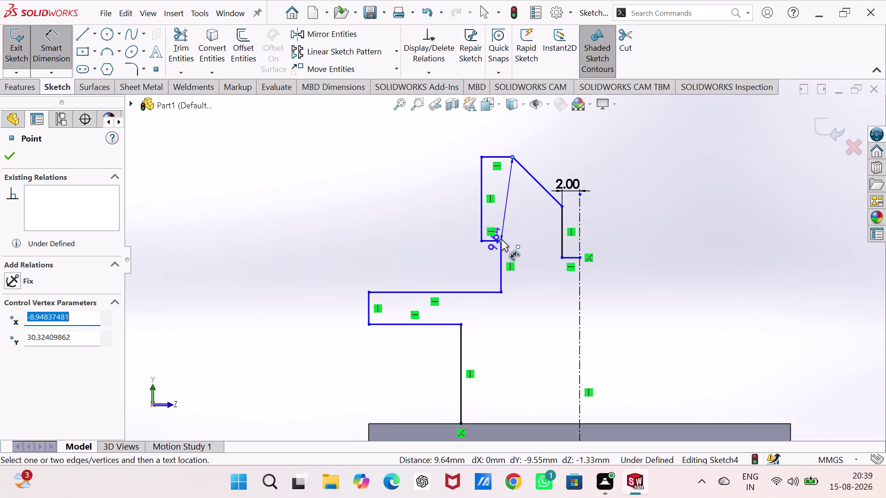
key(Escape)
key(Escape)
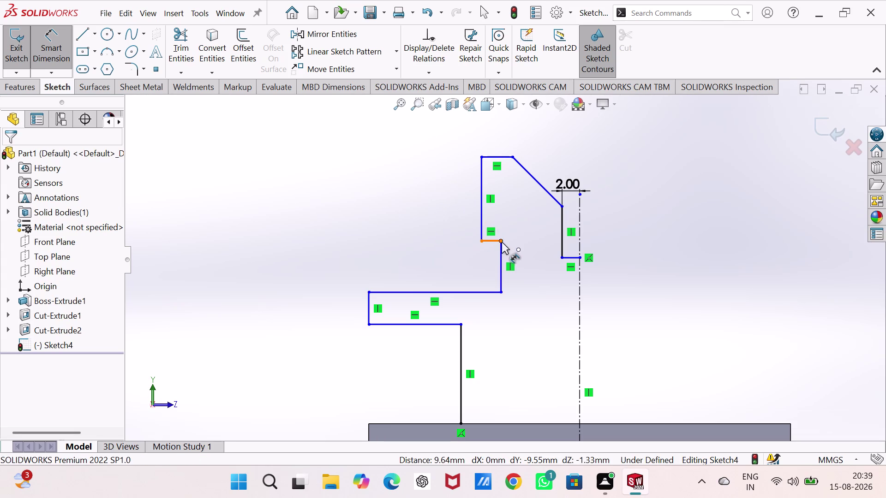
key(Escape)
click(500, 240)
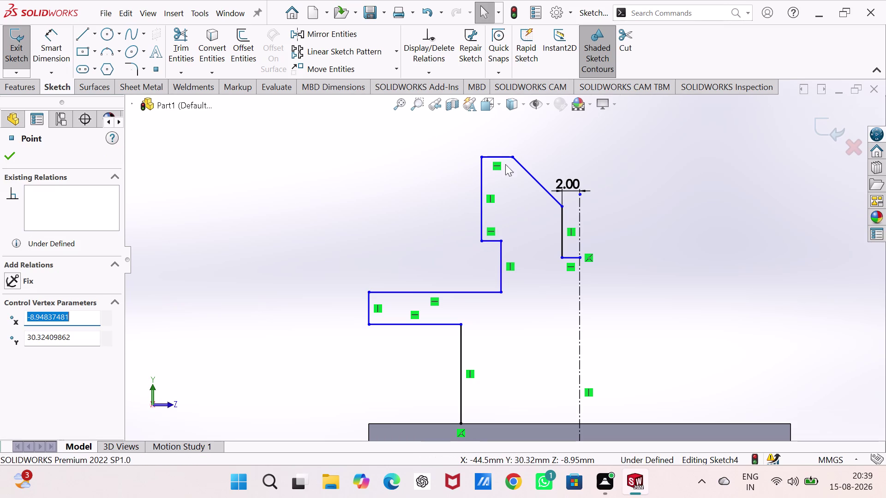
click(511, 154)
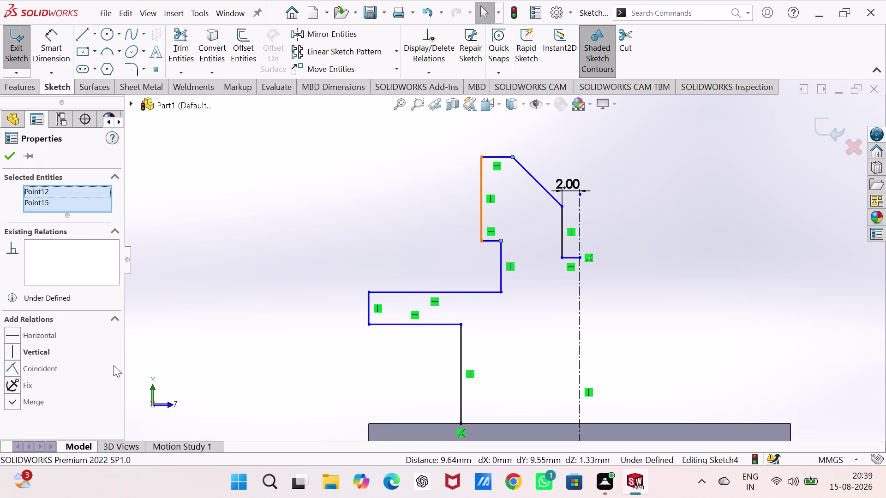
Place a horizontal 7.62 mm dimension above the profile, from its top corner to the centerline.
click(50, 351)
drag(124, 292, 135, 287)
right_drag(239, 282, 246, 172)
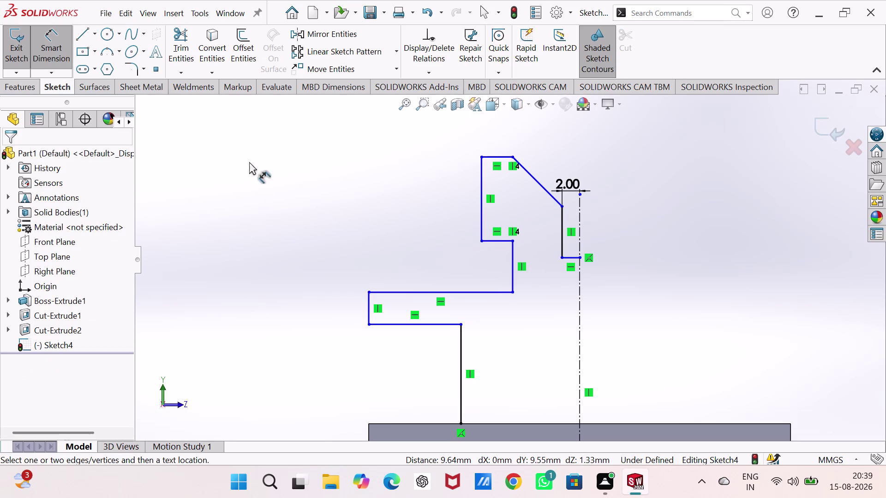
right_drag(247, 172, 263, 159)
click(509, 156)
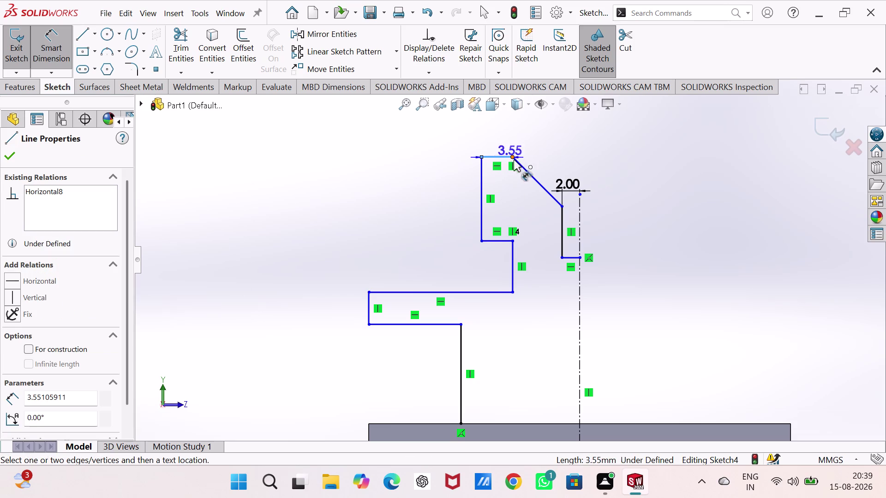
drag(578, 277, 576, 272)
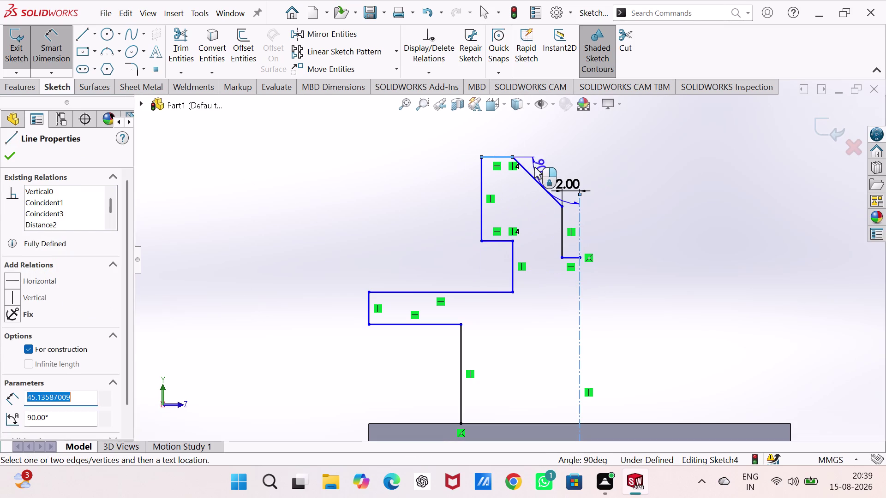
key(Escape)
key(Escape)
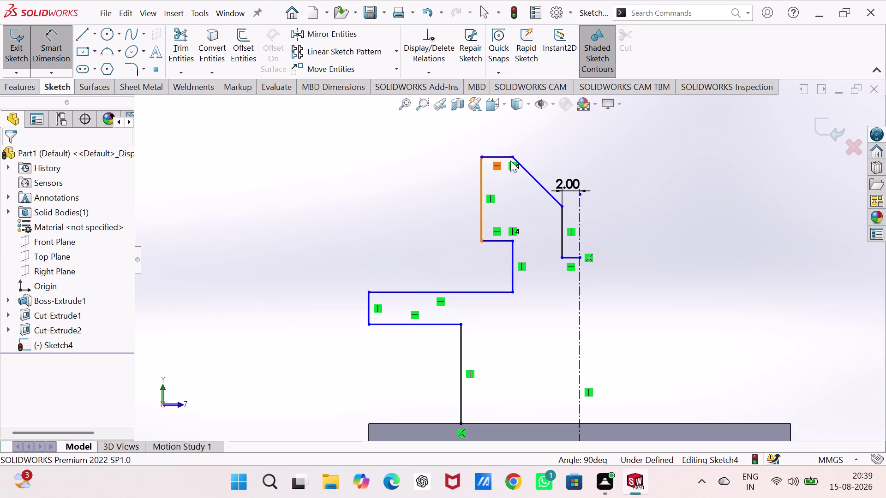
click(513, 157)
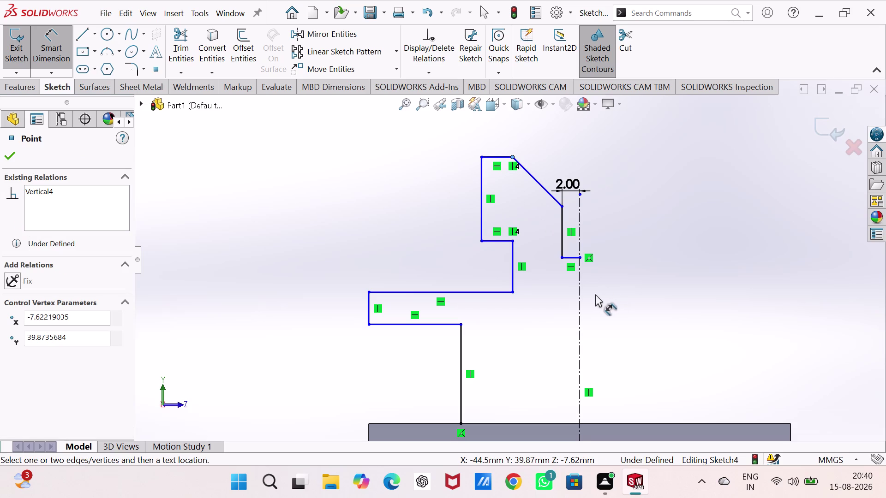
click(580, 288)
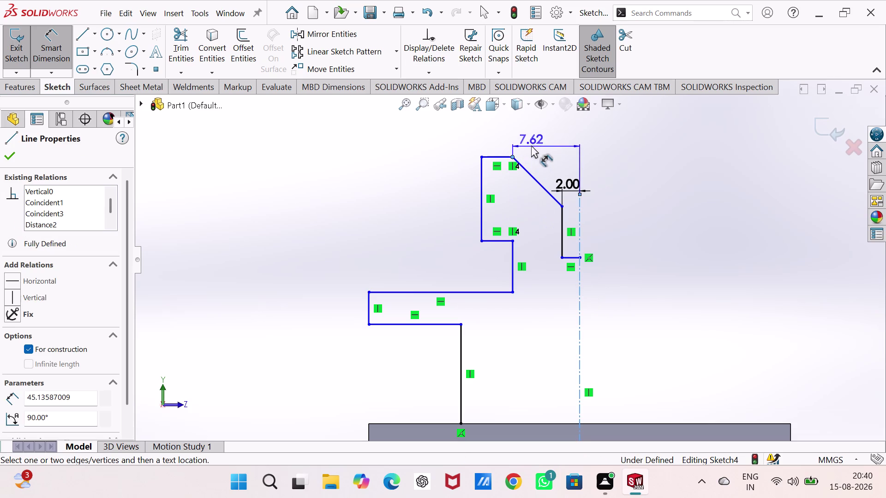
click(534, 132)
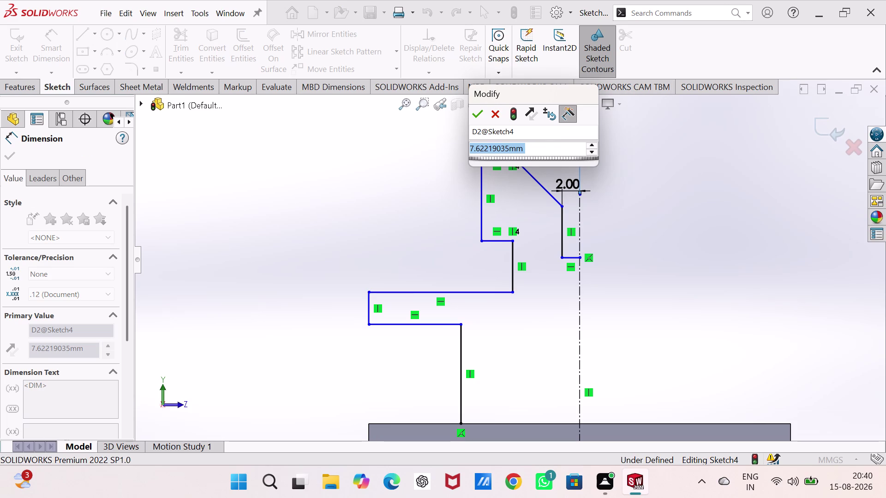
Set the top corner's distance from the centerline to 13.50 mm.
text(13)
text(.)
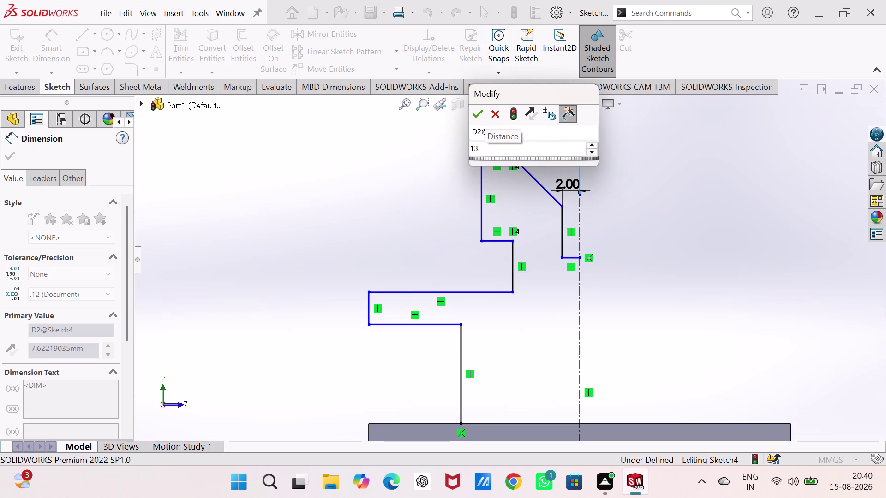
text(5)
key(Return)
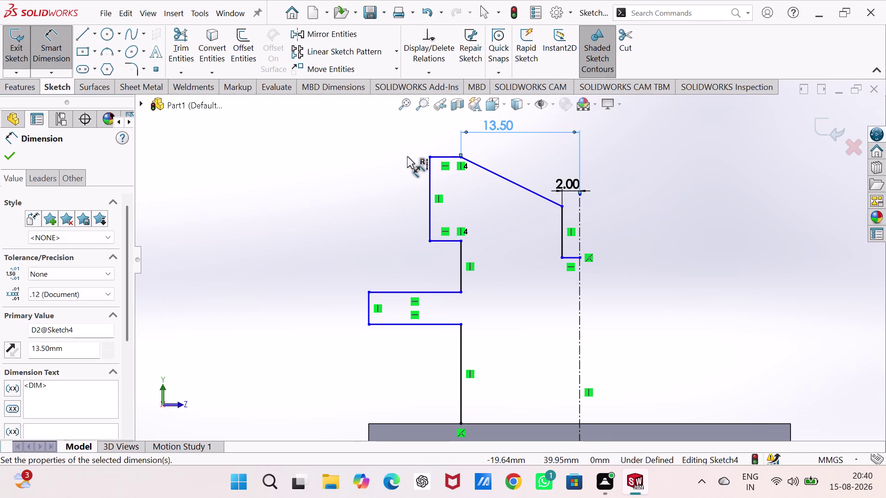
Dimension the upper step's edge 16.50 mm from the centerline.
click(429, 198)
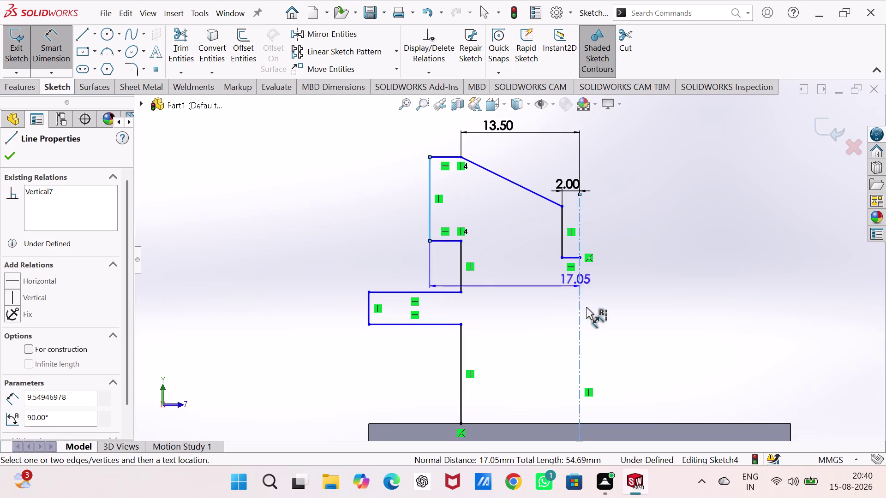
scroll(up, 3)
scroll(up, 3)
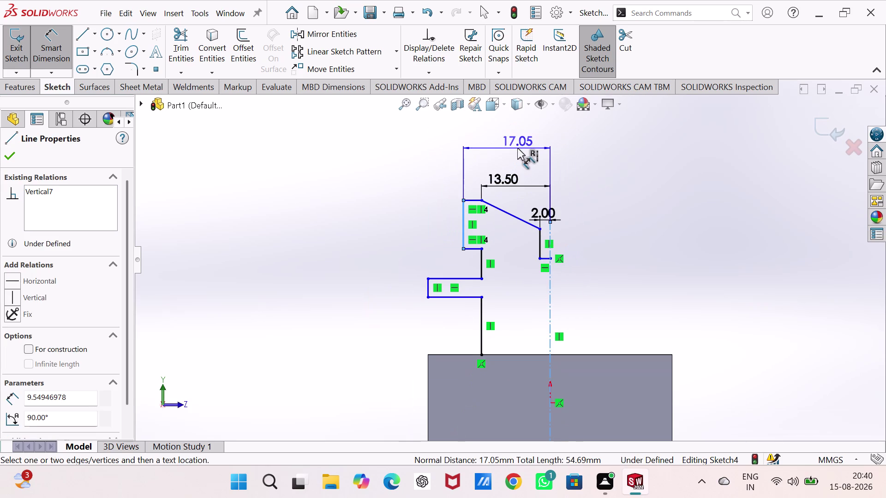
click(515, 149)
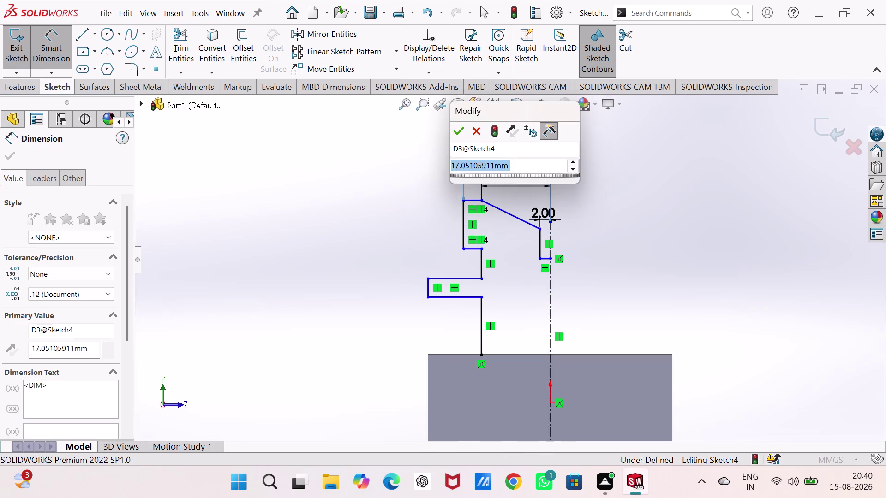
key(1)
key(6)
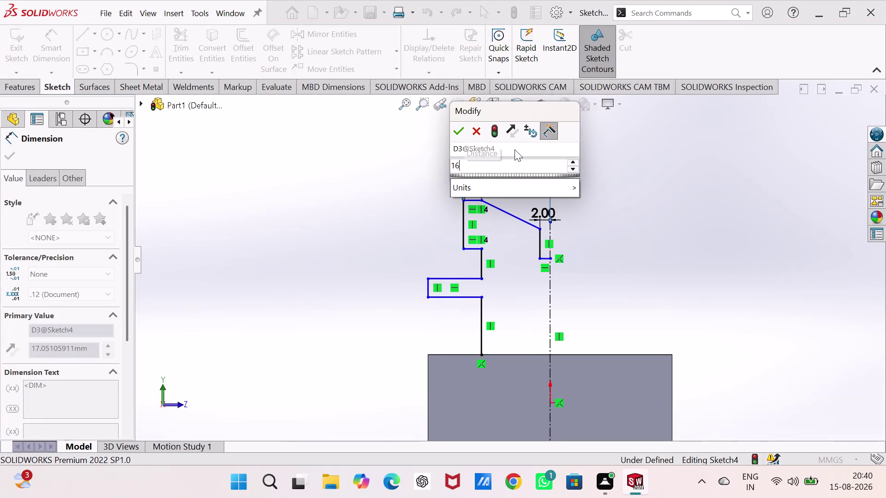
key(period)
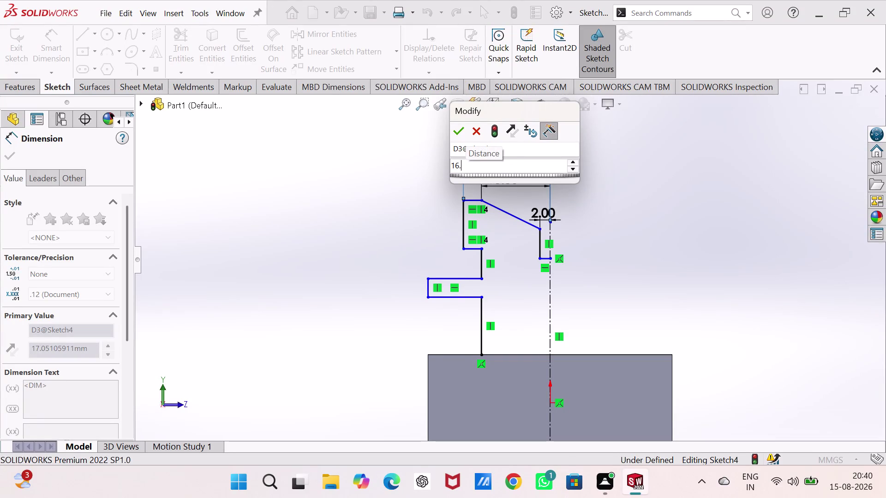
key(5)
key(Return)
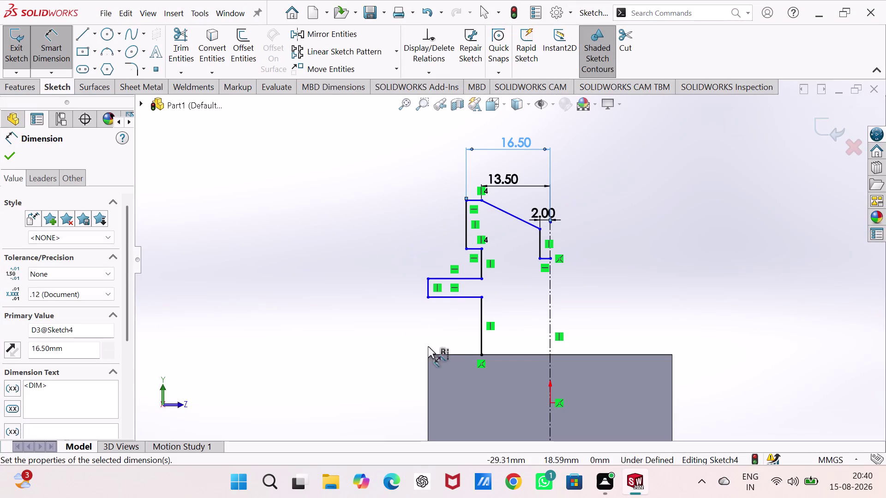
Dimension the wide step's outer edge 24.00 mm from the centerline.
click(425, 286)
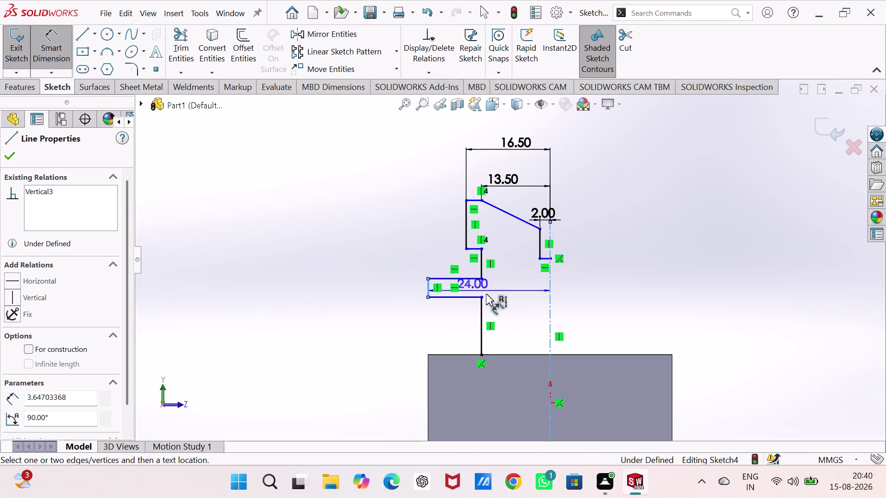
click(486, 136)
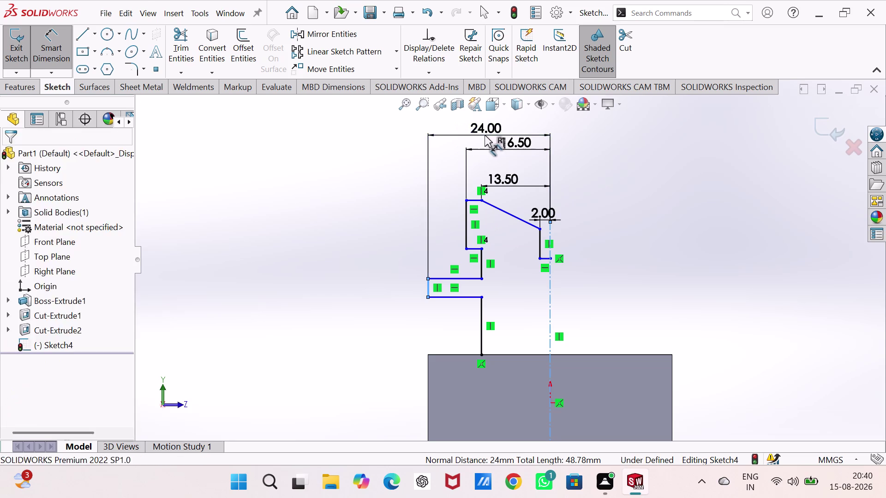
click(431, 116)
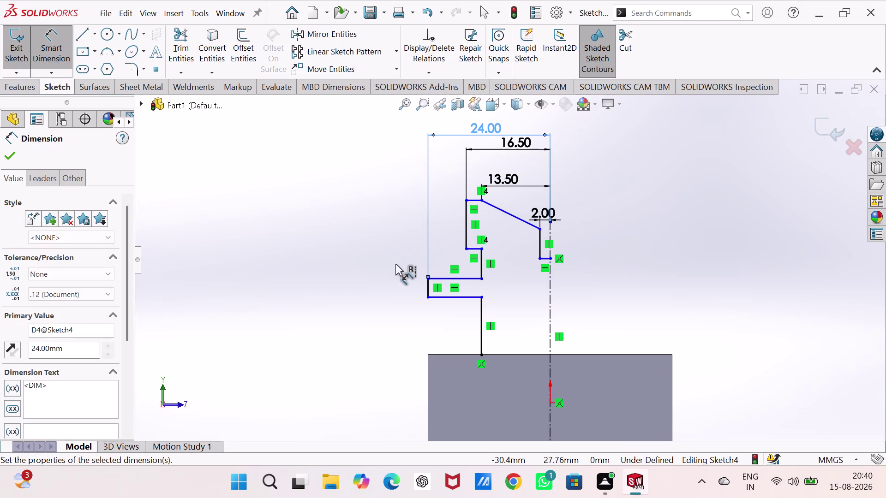
scroll(up, 3)
scroll(down, 3)
scroll(up, 3)
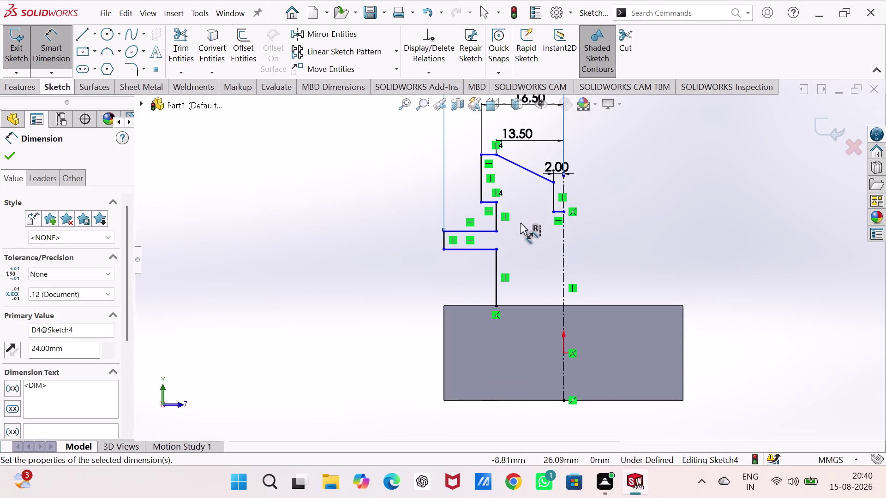
scroll(down, 3)
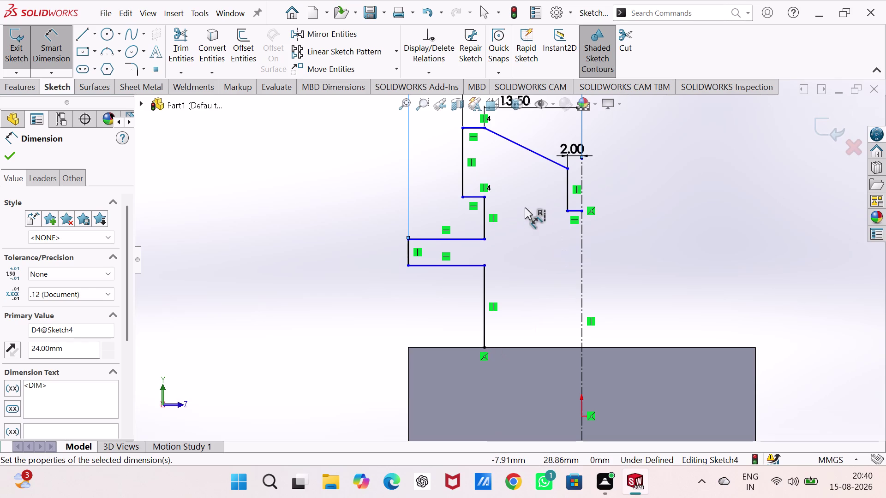
Add a vertical 3 mm dimension from the notch's inner corner to the wide step's top corner.
click(567, 210)
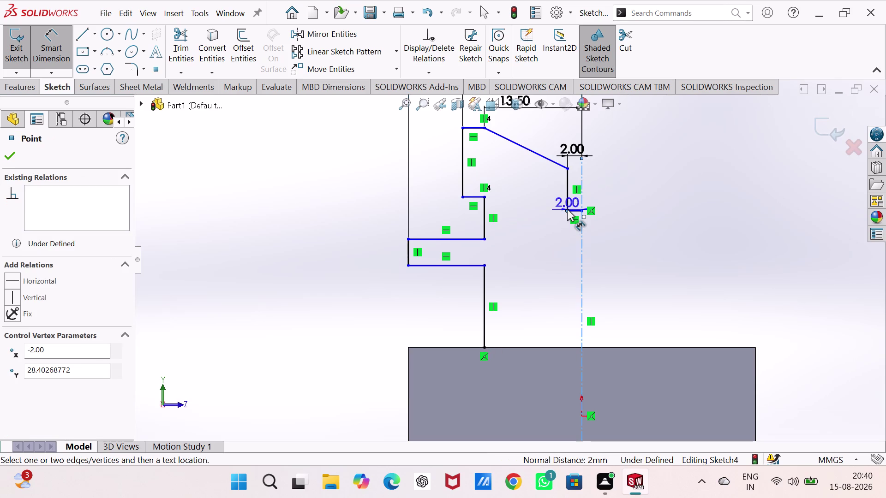
click(484, 239)
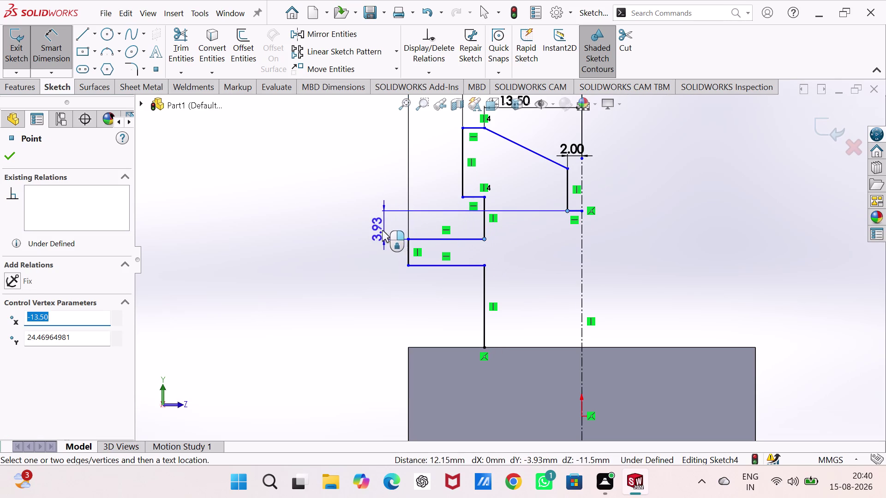
click(376, 220)
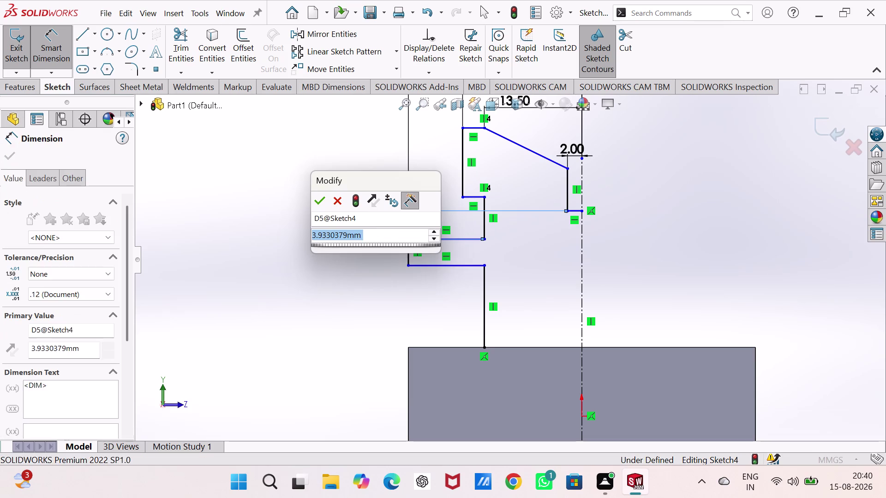
key(3)
key(Return)
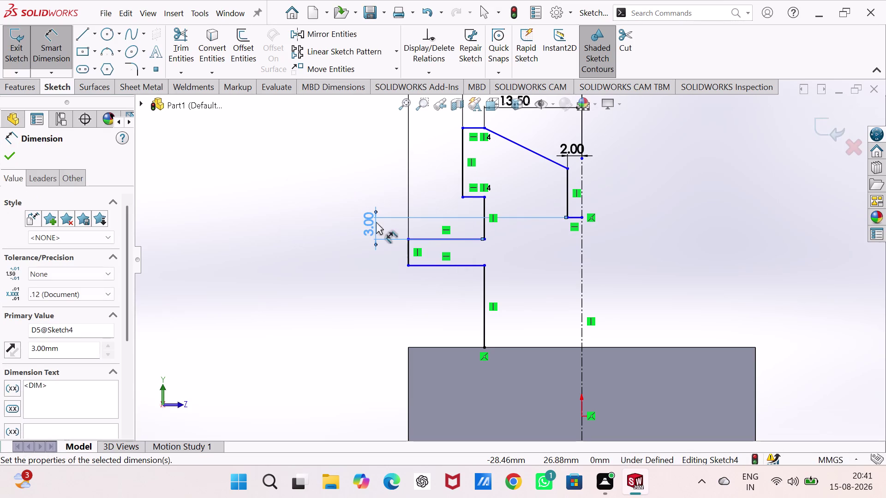
scroll(up, 3)
scroll(up, 3)
scroll(down, 3)
scroll(down, 3)
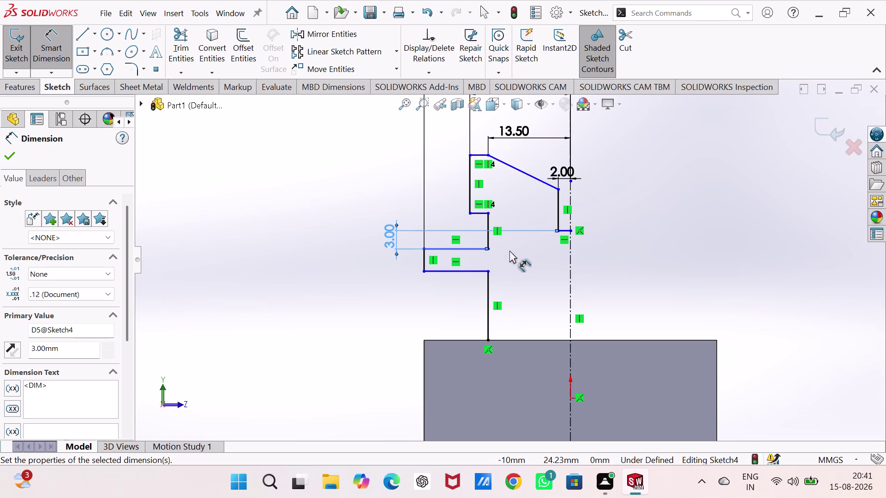
scroll(up, 3)
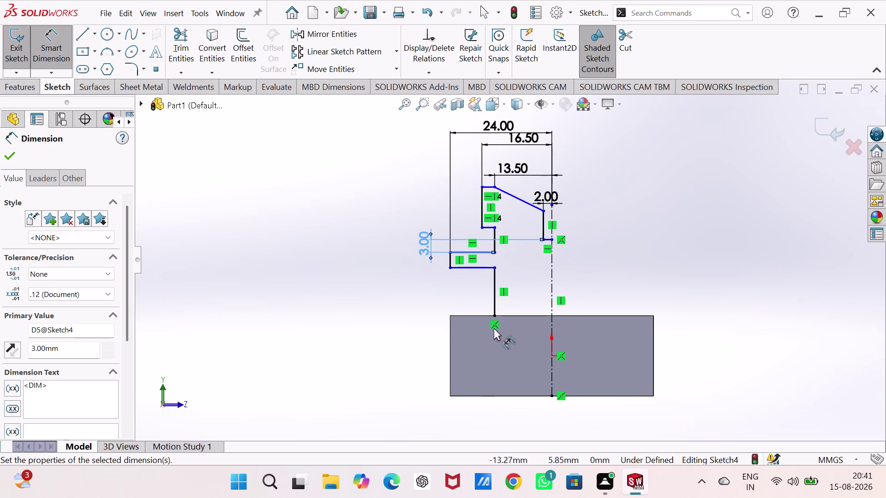
Dimension the wide step's top edge 38 mm above the block's bottom edge.
click(481, 250)
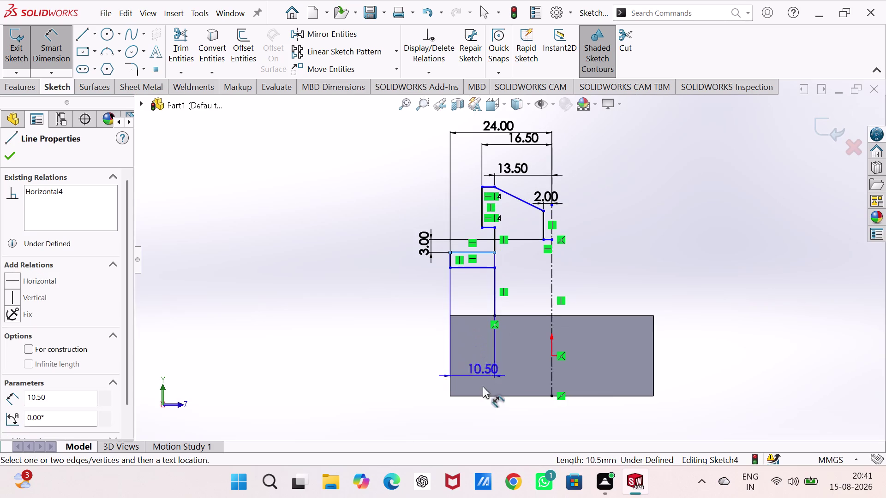
drag(485, 395, 479, 391)
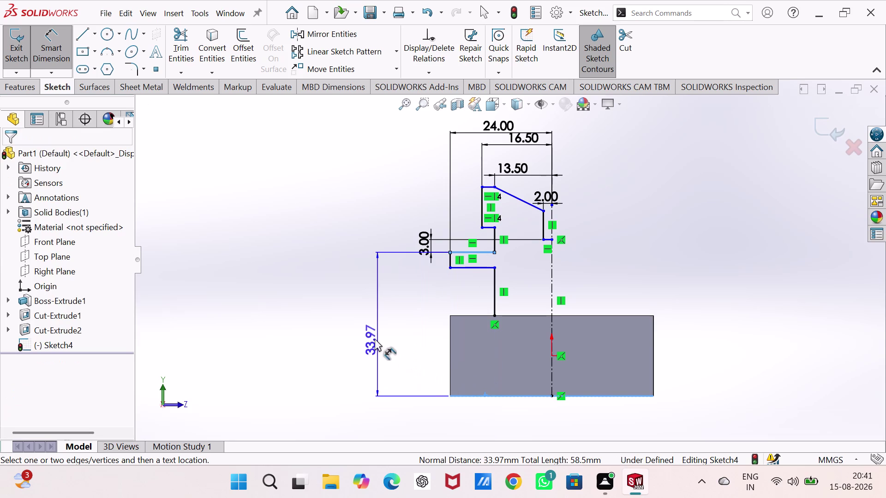
click(365, 332)
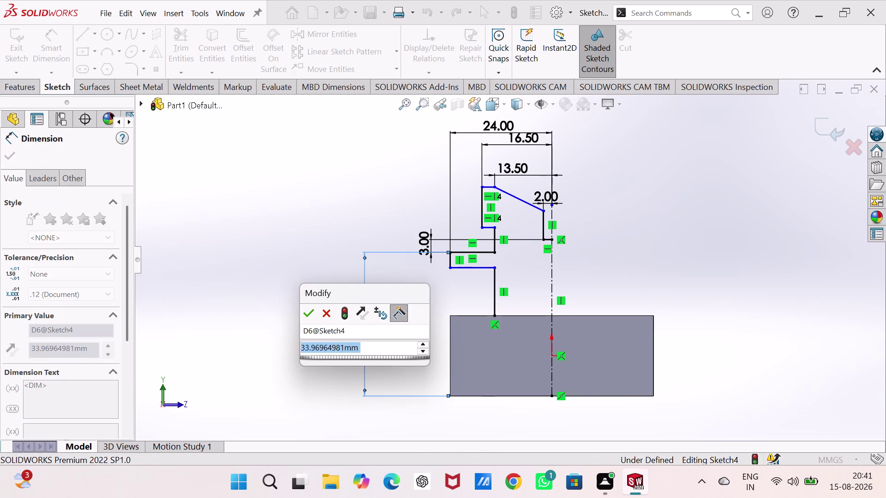
text(38)
key(Return)
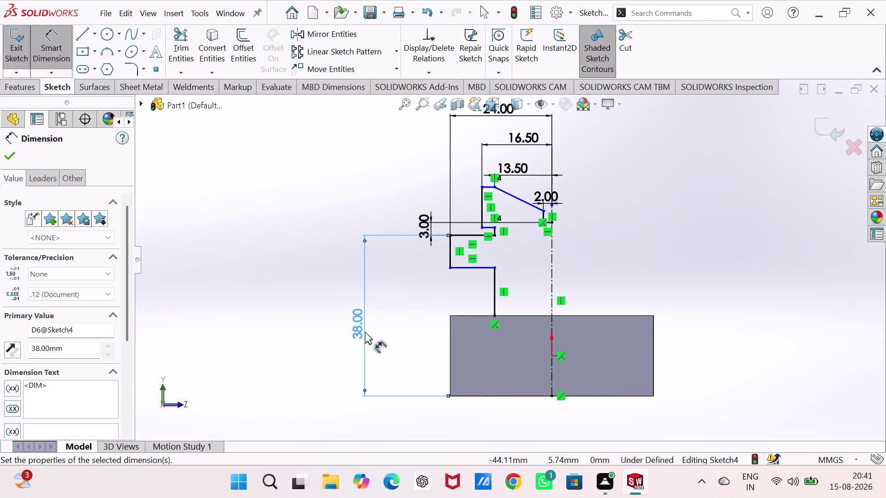
Dimension the wide step's underside 32 mm above the block's bottom edge.
click(468, 268)
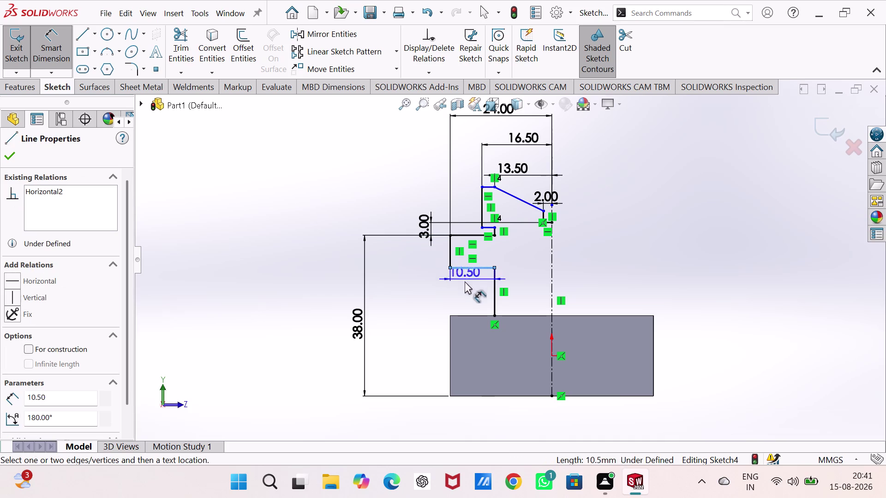
click(470, 396)
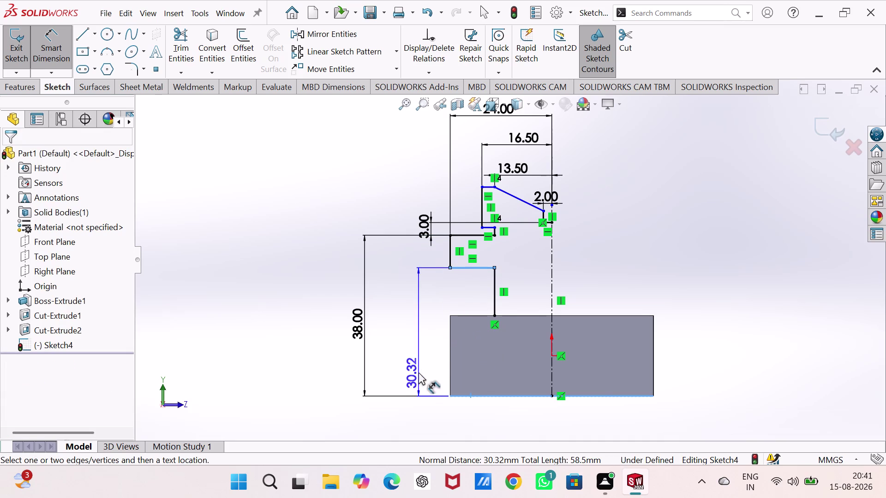
click(415, 360)
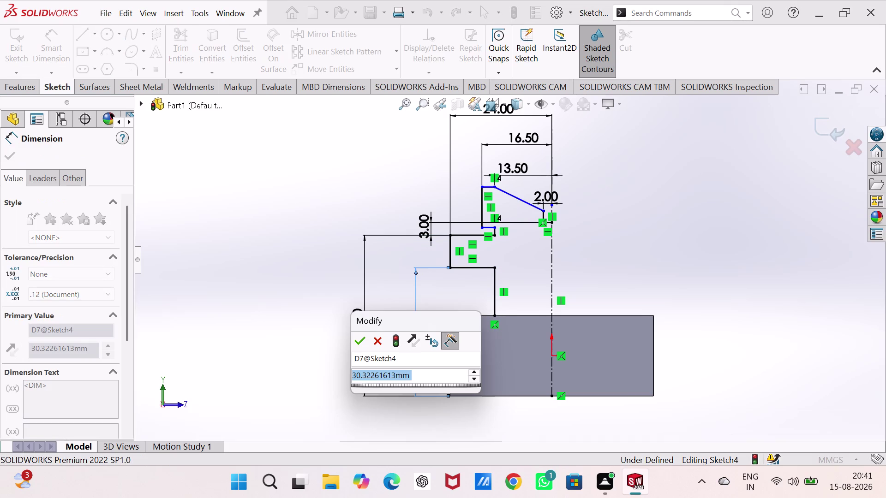
text(32)
key(Return)
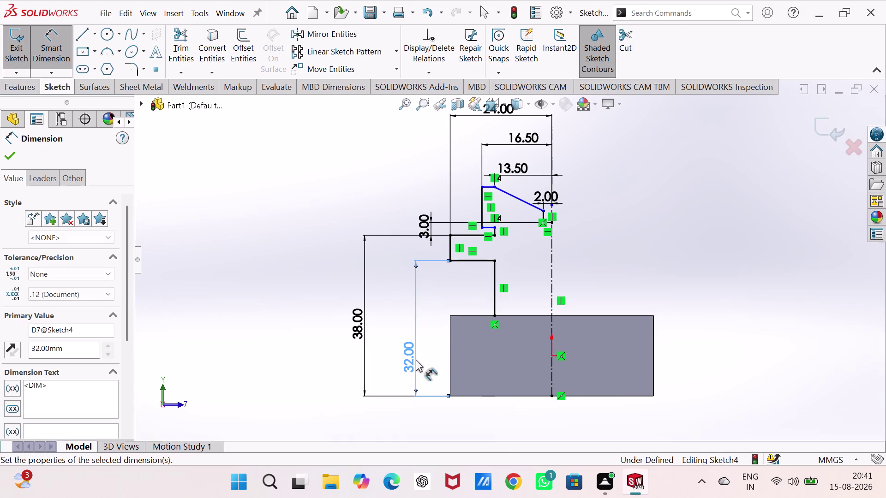
scroll(down, 3)
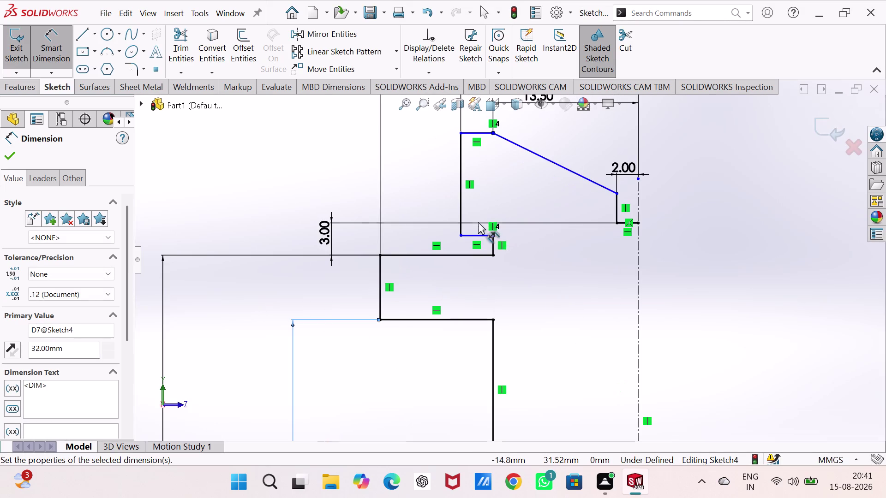
Remove the stray 9.55 length dimension from the inner vertical line.
click(461, 200)
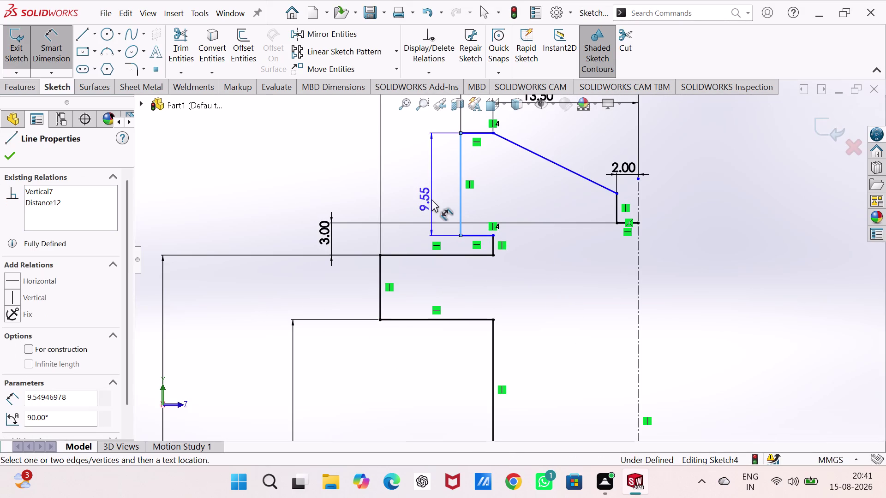
click(422, 194)
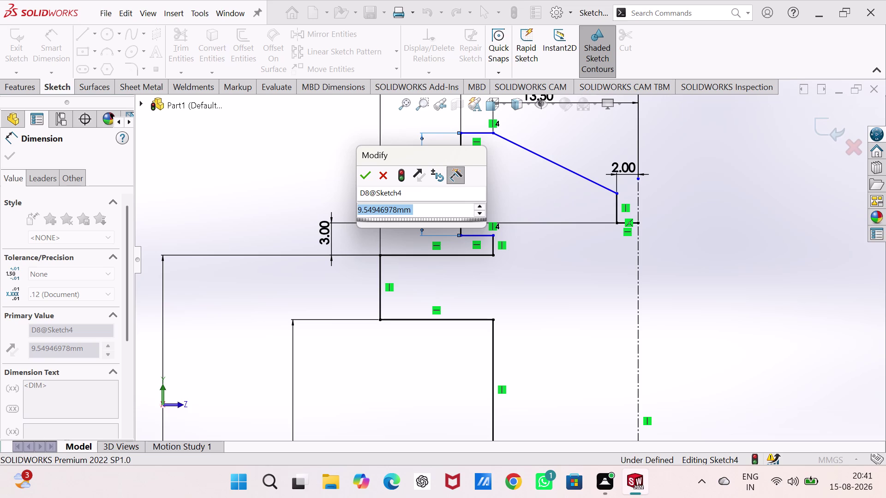
key(Escape)
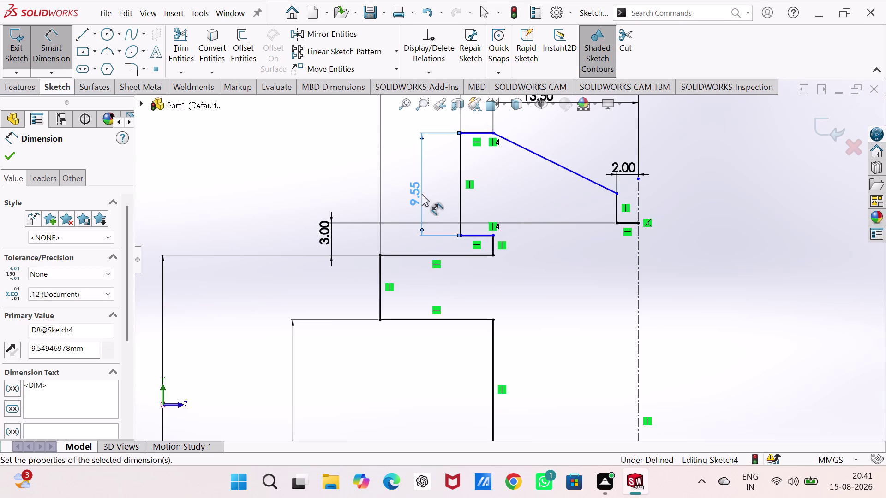
key(ctrl+z)
key(ctrl+z)
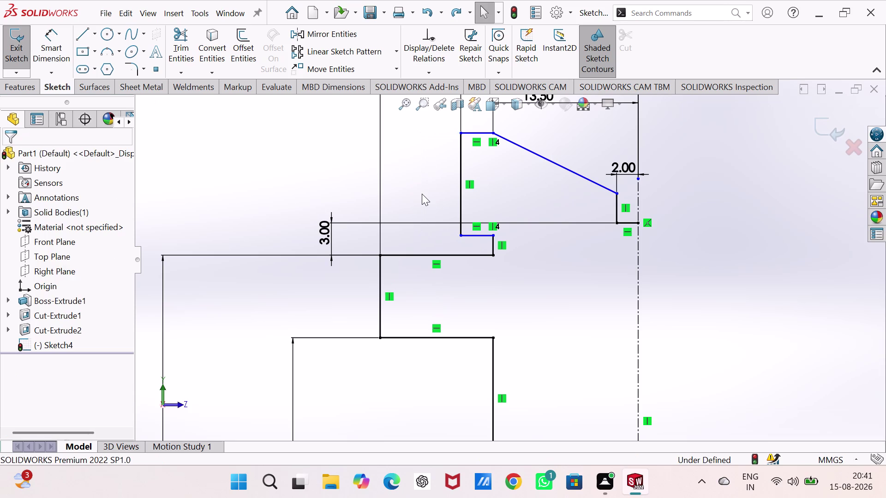
scroll(down, 3)
scroll(up, 3)
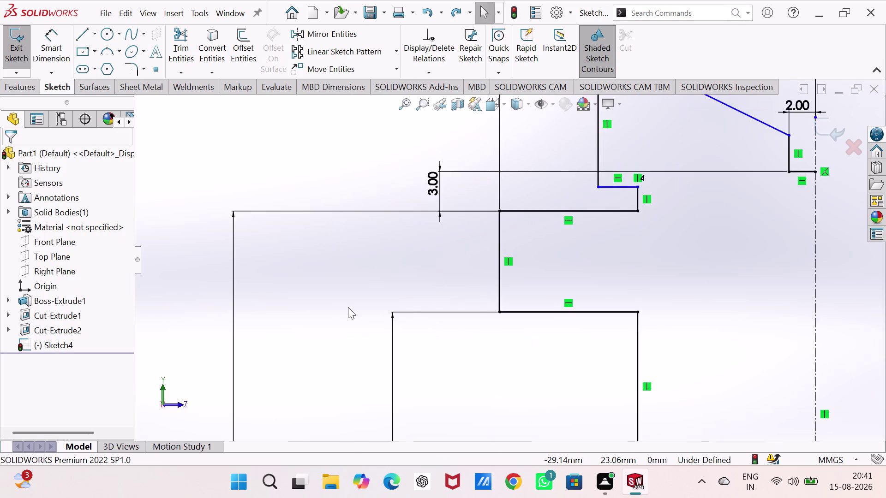
scroll(up, 3)
scroll(up, 3)
Dimension the lower step 32 mm above the base bottom and move the 2.00 dimension beside the centreline.
double_click(478, 343)
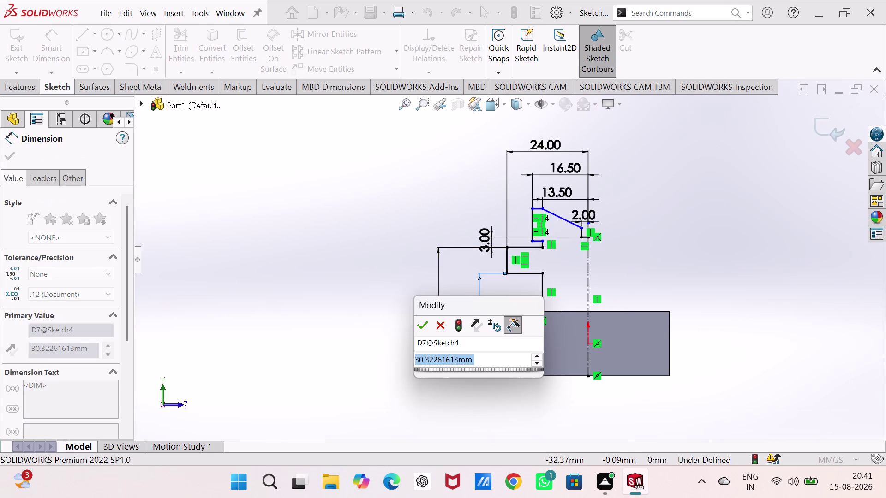
text(32)
key(Return)
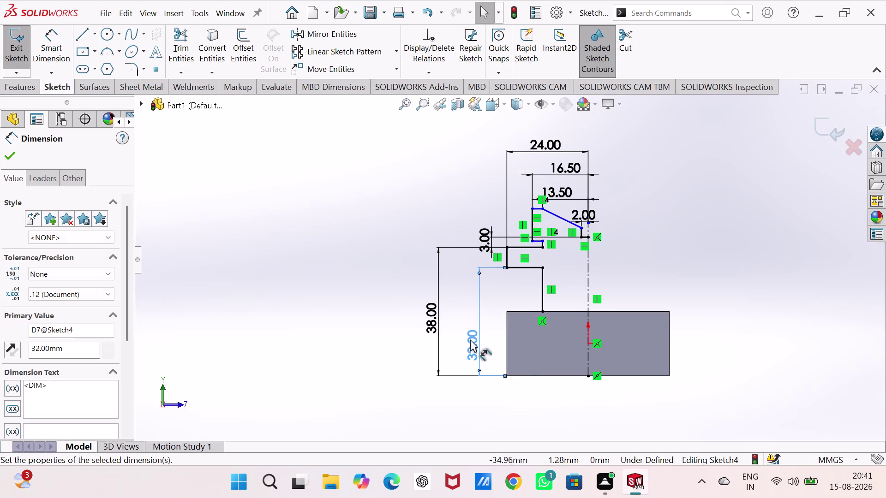
scroll(down, 3)
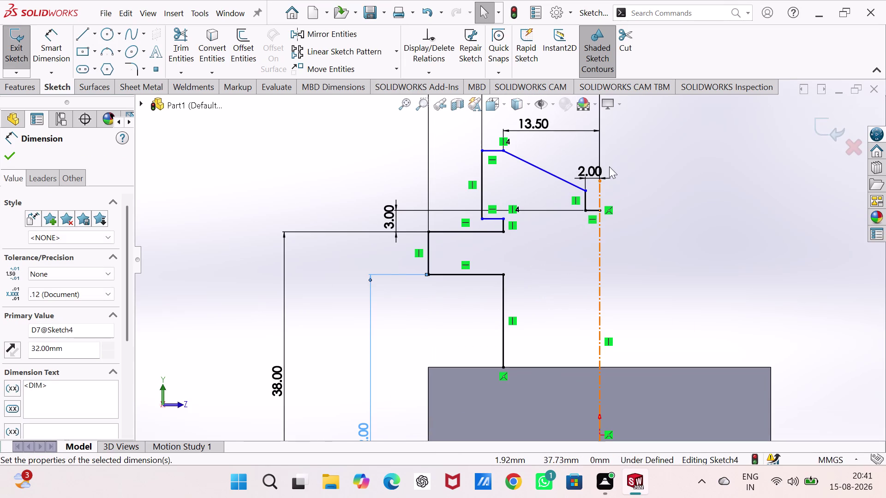
drag(600, 180, 600, 147)
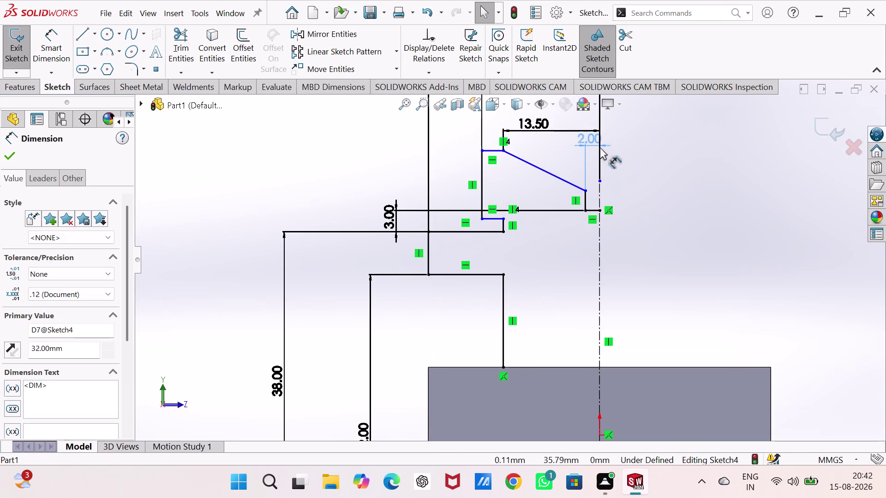
drag(599, 147, 597, 167)
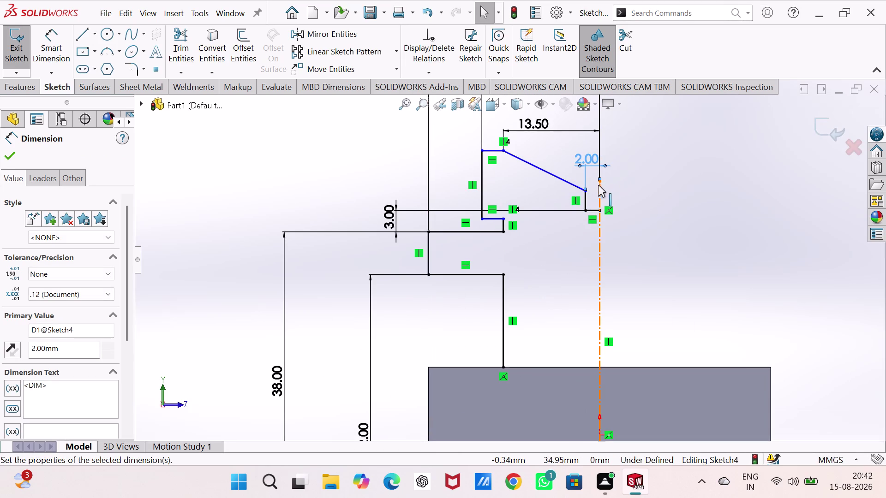
drag(601, 183, 596, 123)
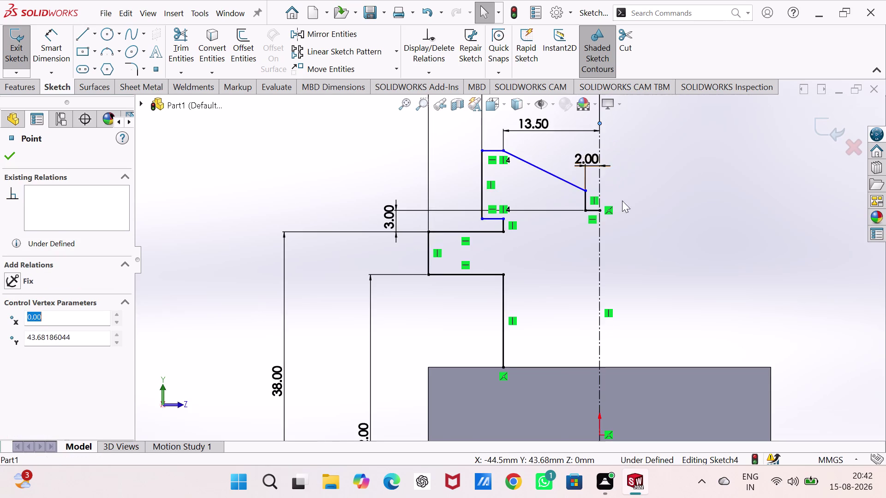
scroll(up, 3)
scroll(down, 3)
right_drag(583, 305, 584, 253)
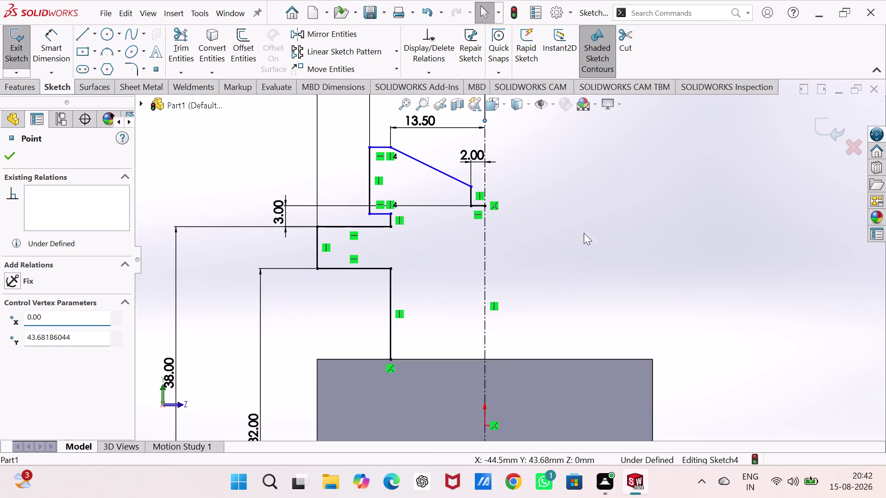
right_drag(583, 253, 583, 178)
scroll(up, 3)
scroll(down, 3)
scroll(up, 3)
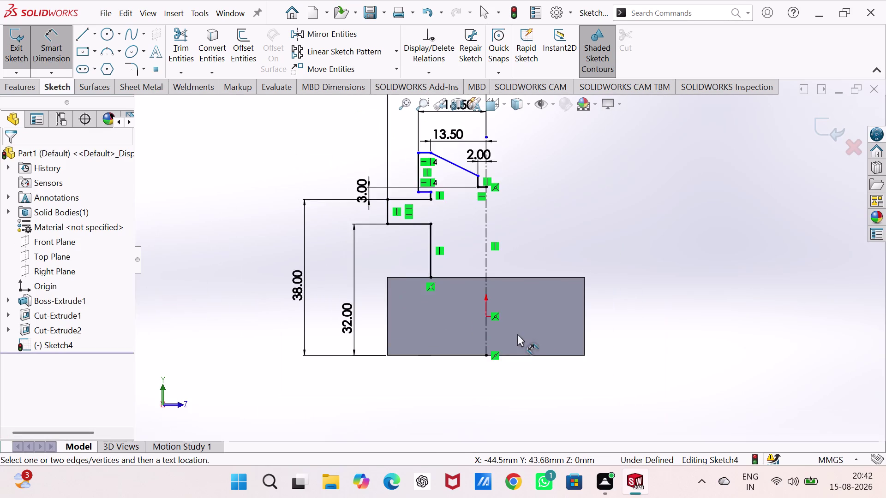
scroll(up, 3)
scroll(down, 3)
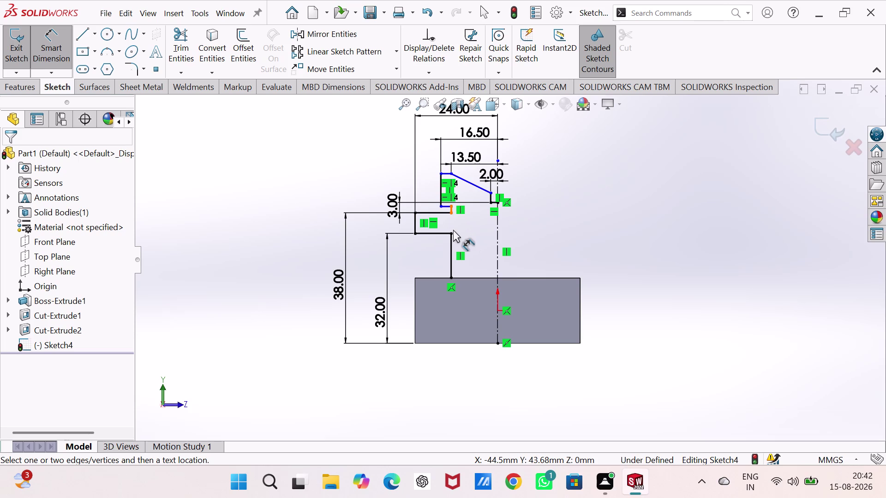
Dimension the short step line 43 mm above the base bottom edge.
scroll(down, 3)
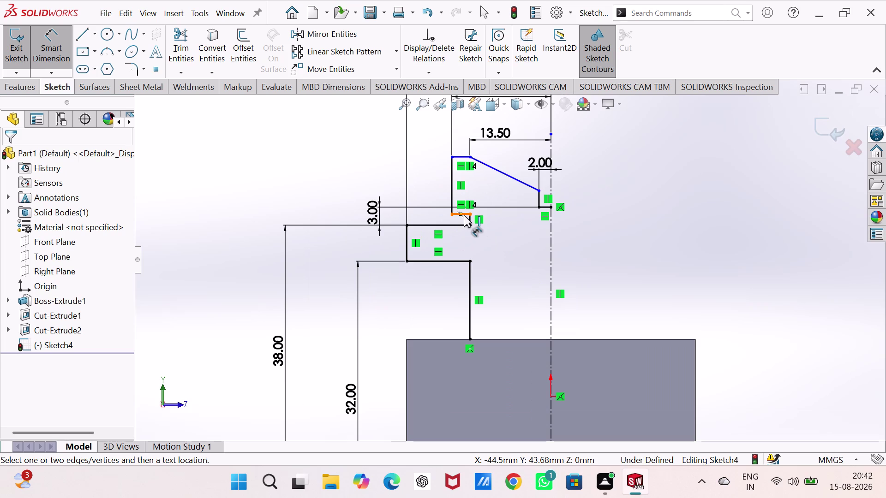
click(464, 216)
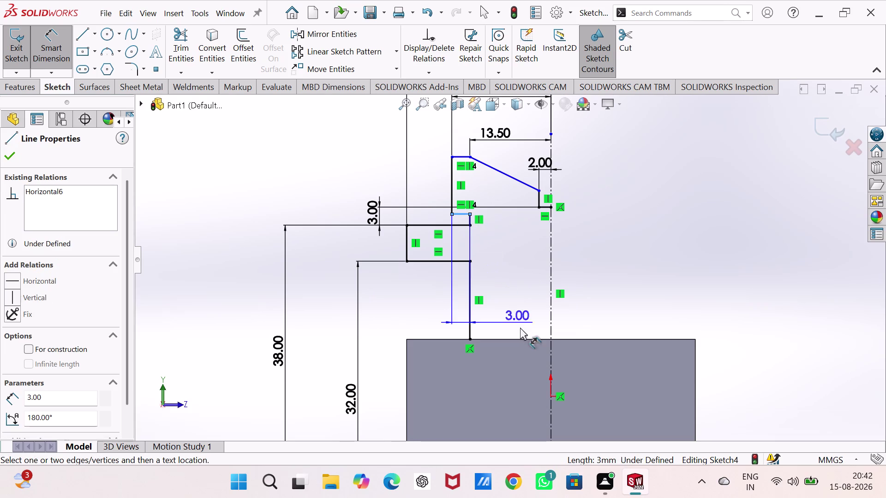
scroll(up, 3)
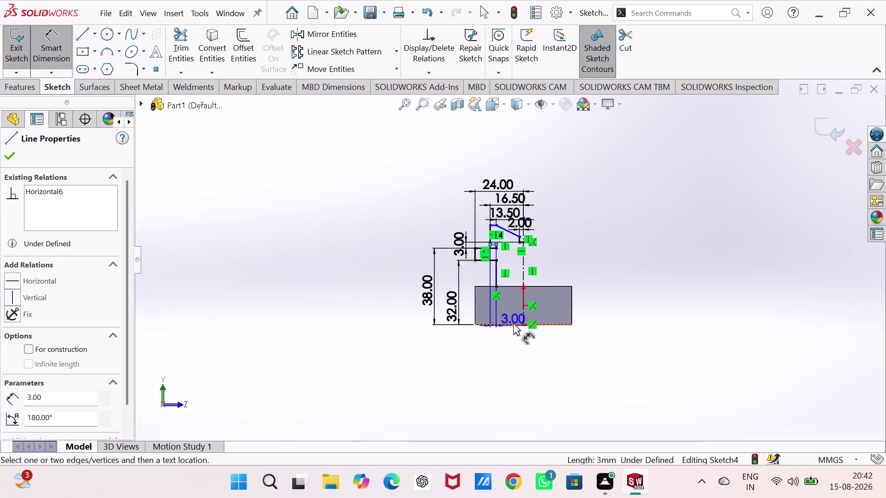
click(513, 324)
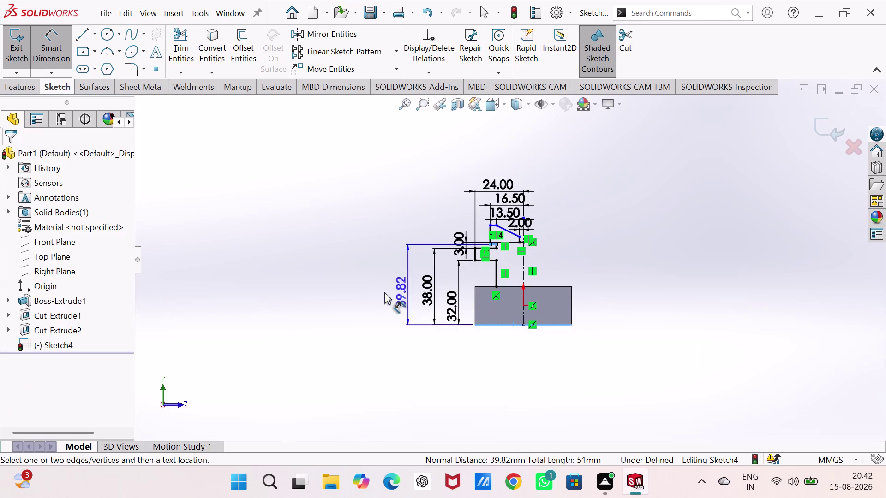
click(371, 291)
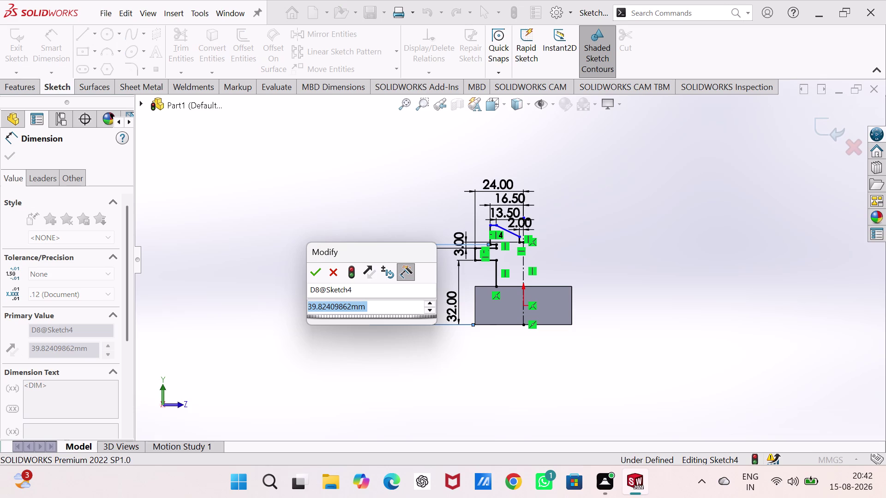
text(43)
key(Return)
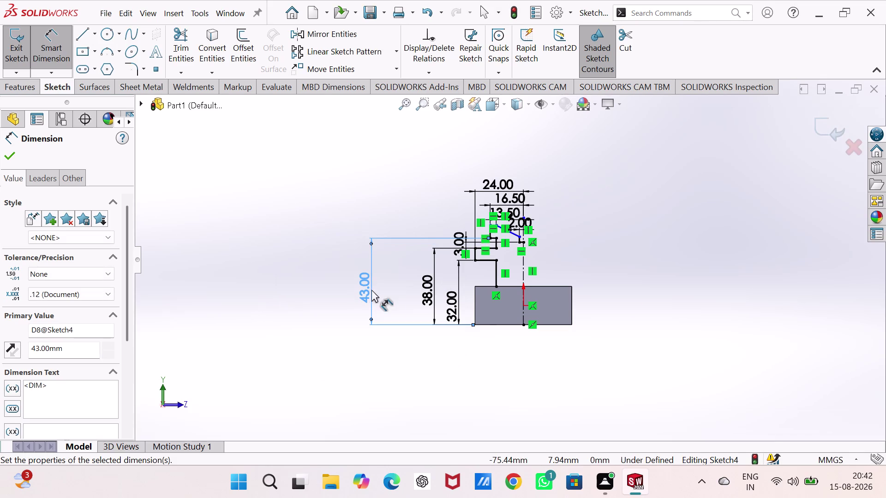
Dimension the upper step line 54 mm above the base bottom edge.
scroll(down, 3)
scroll(down, 3)
scroll(down, 3)
scroll(down, 3)
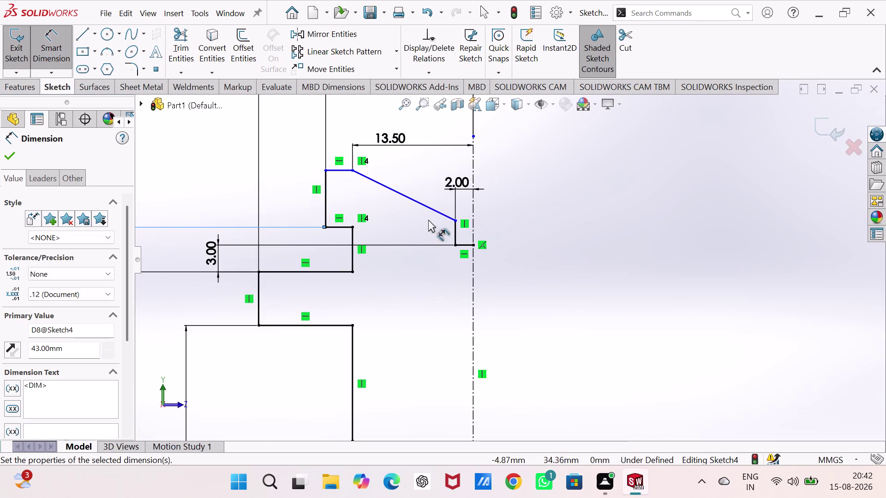
click(345, 170)
scroll(up, 3)
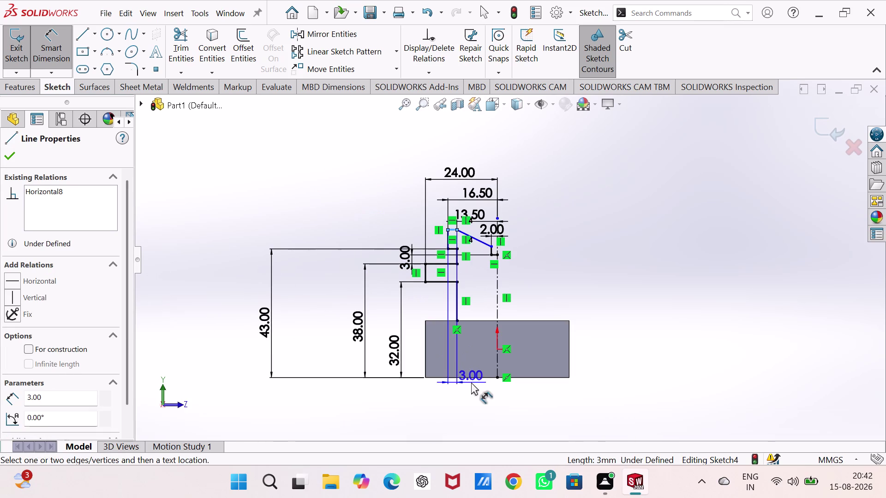
click(471, 377)
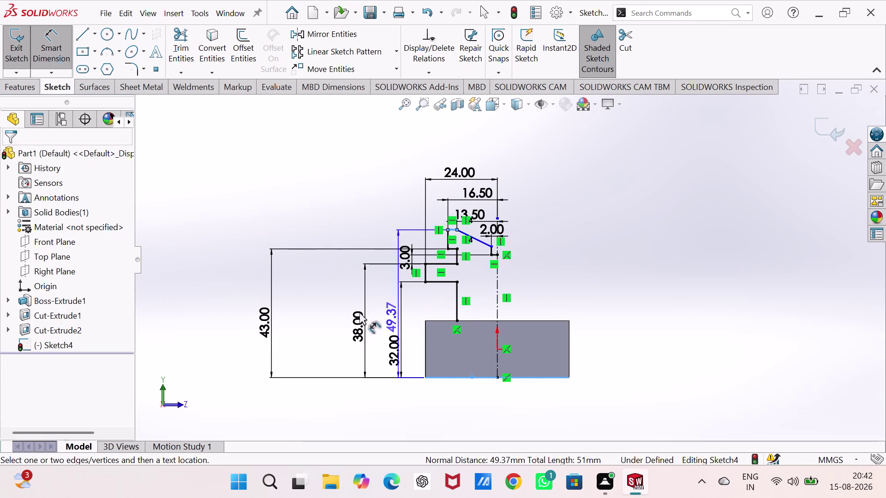
click(225, 292)
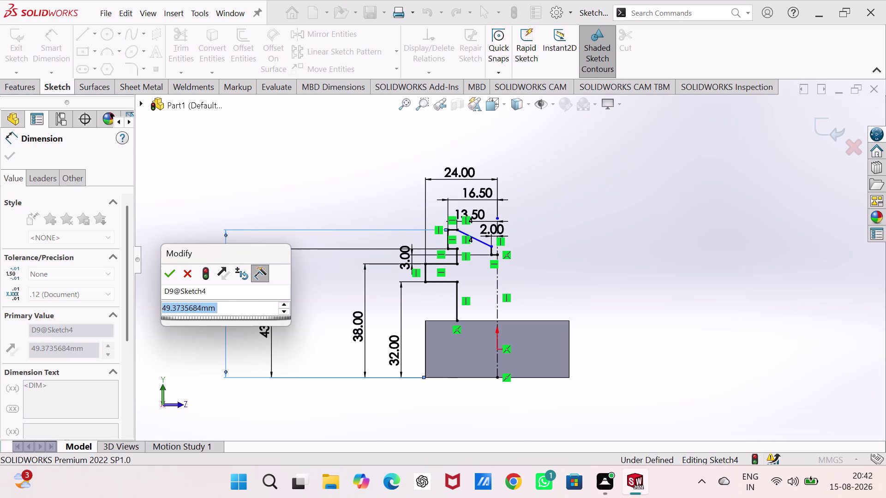
key(5)
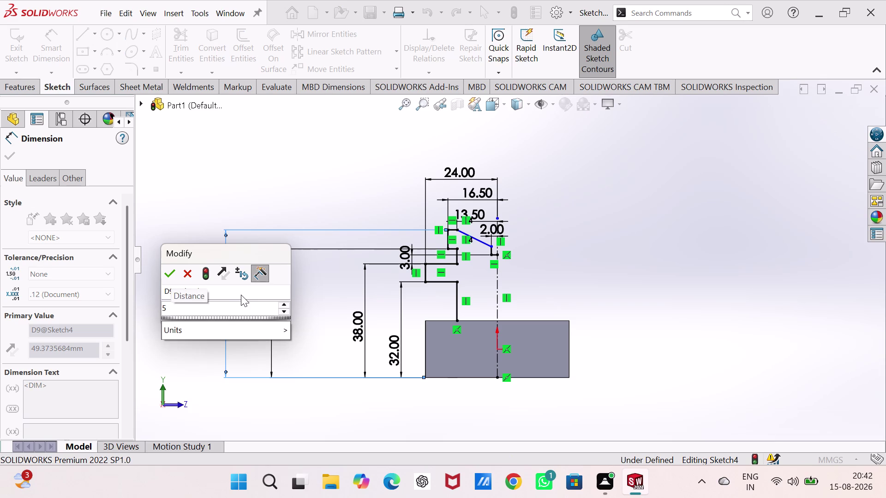
key(4)
key(Return)
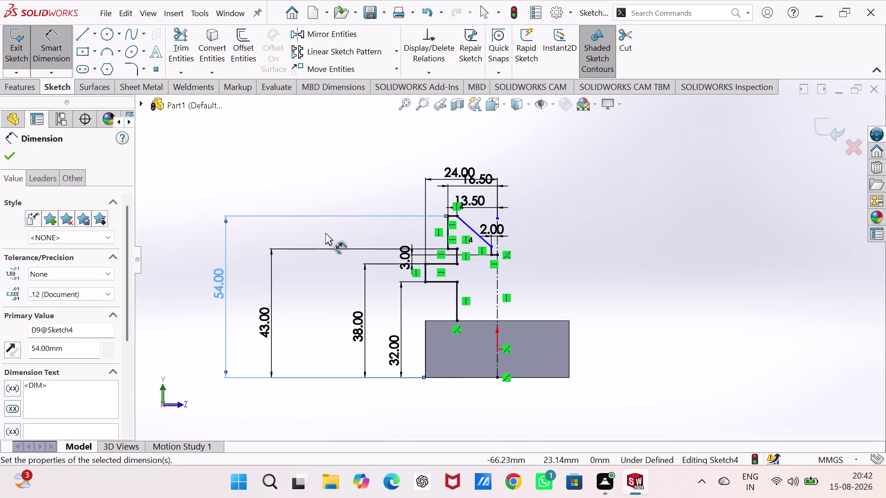
click(577, 224)
Add a 45° angle dimension between the slanted notch line and the centreline.
scroll(down, 3)
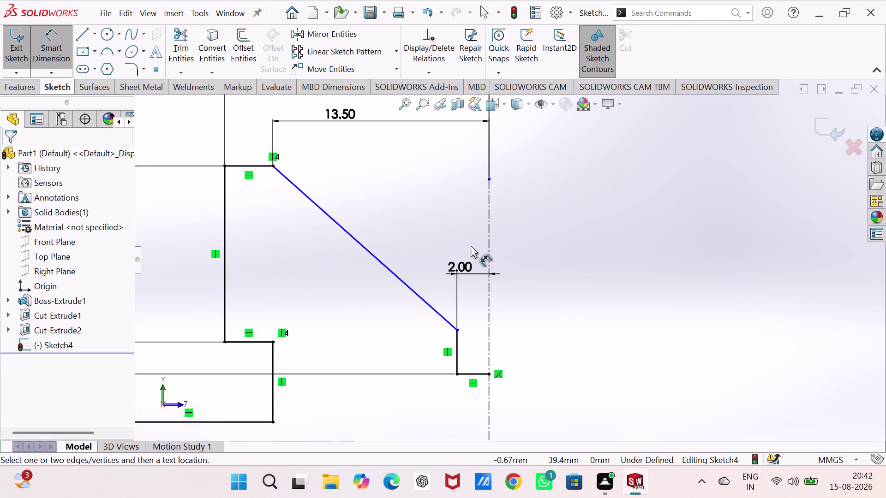
drag(414, 291, 423, 291)
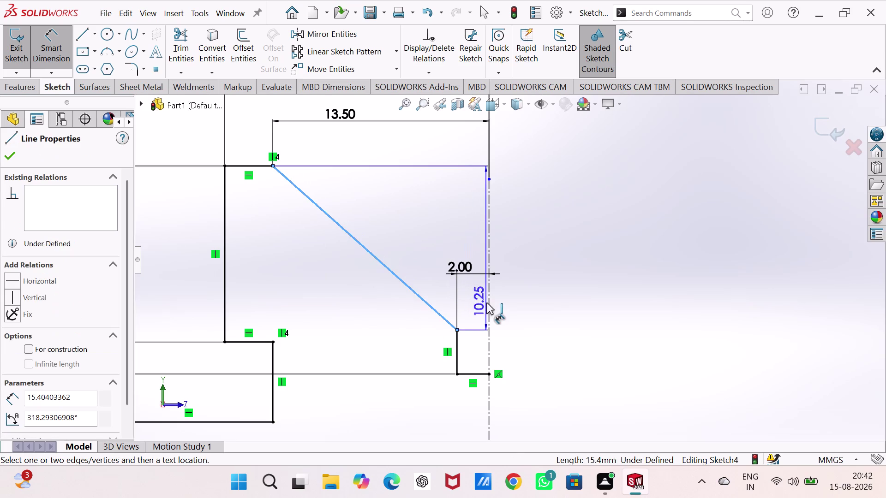
click(489, 303)
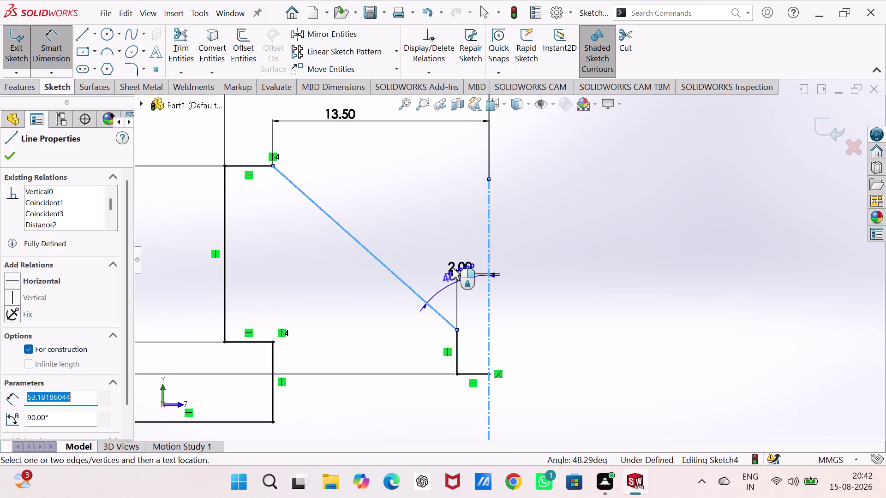
click(437, 251)
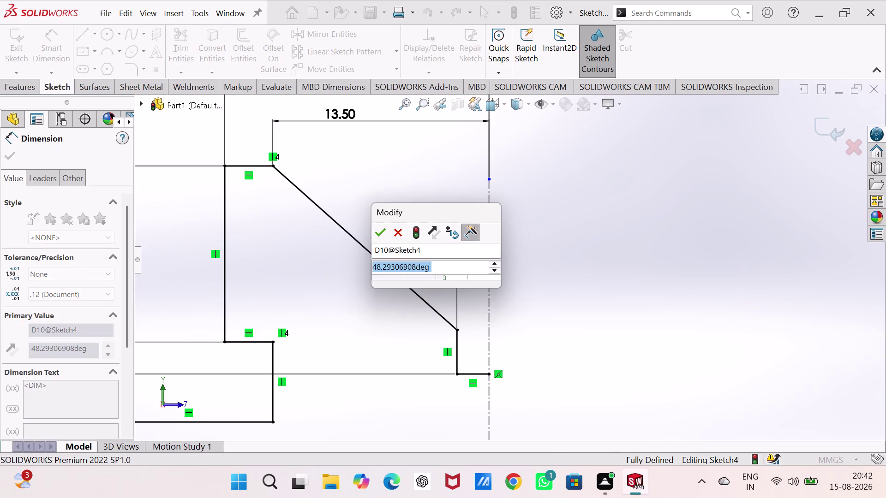
text(4)
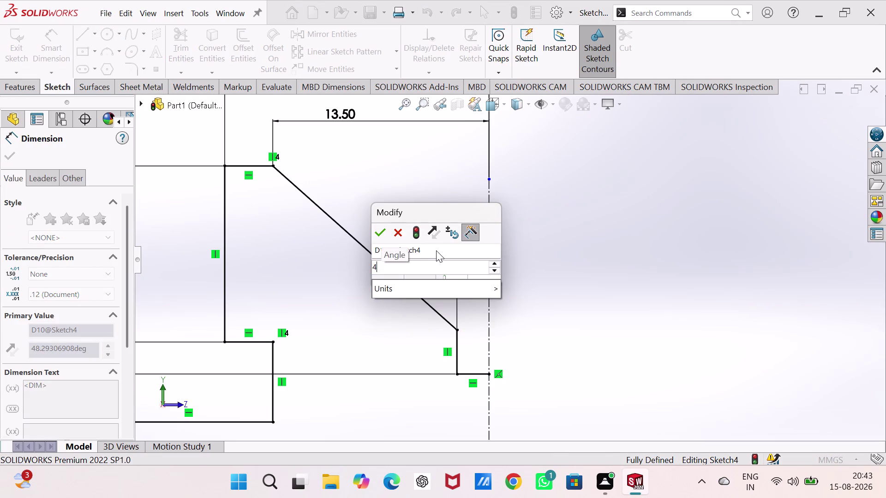
text(5)
key(Return)
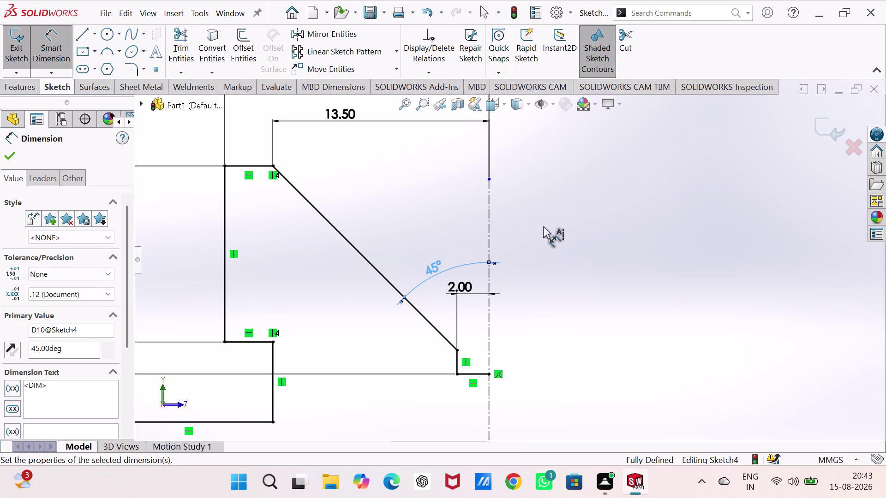
click(555, 227)
scroll(up, 3)
scroll(up, 3)
scroll(up, 3)
scroll(down, 3)
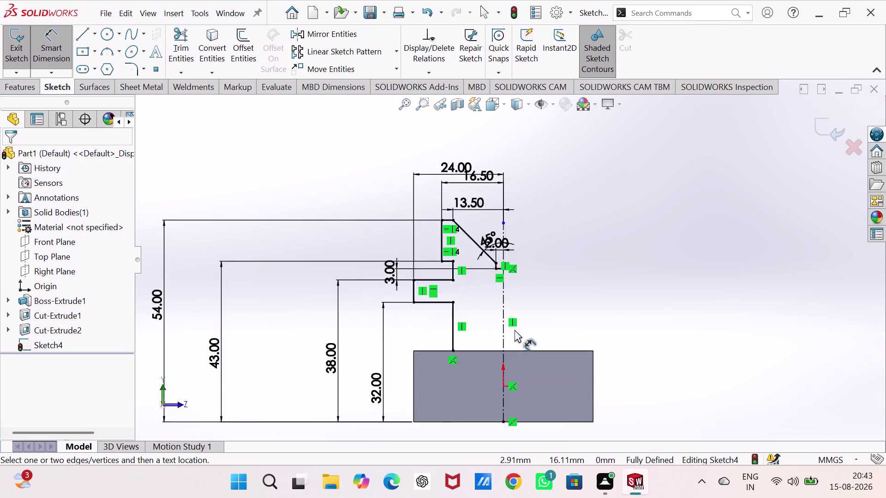
scroll(down, 3)
scroll(down, 3)
Multi-select the half-profile lines Line3 through Line13, including the small notch lines.
scroll(up, 3)
key(Escape)
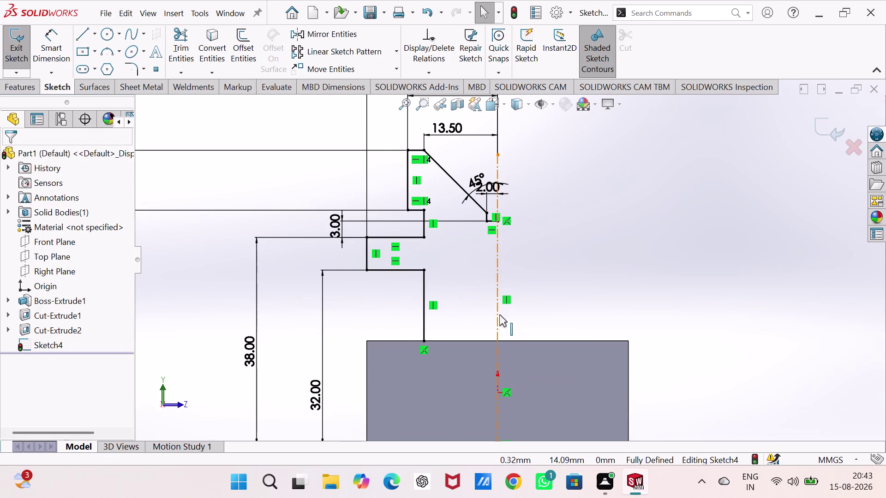
click(425, 306)
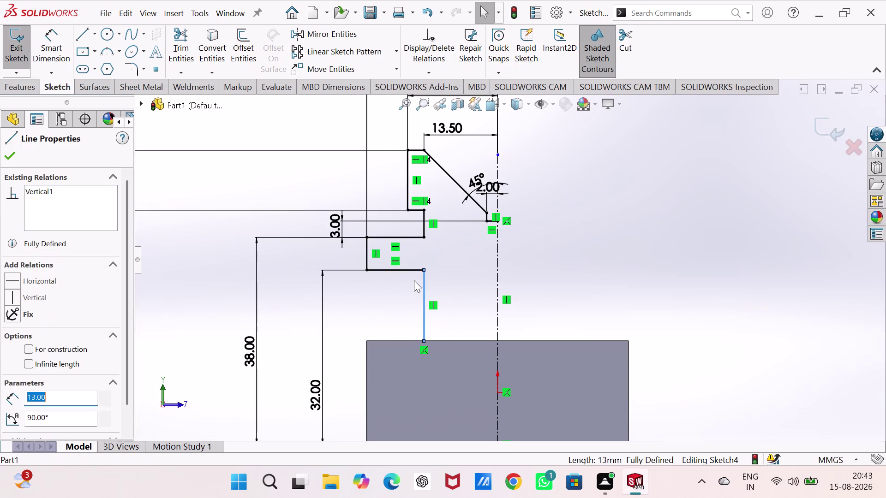
click(413, 269)
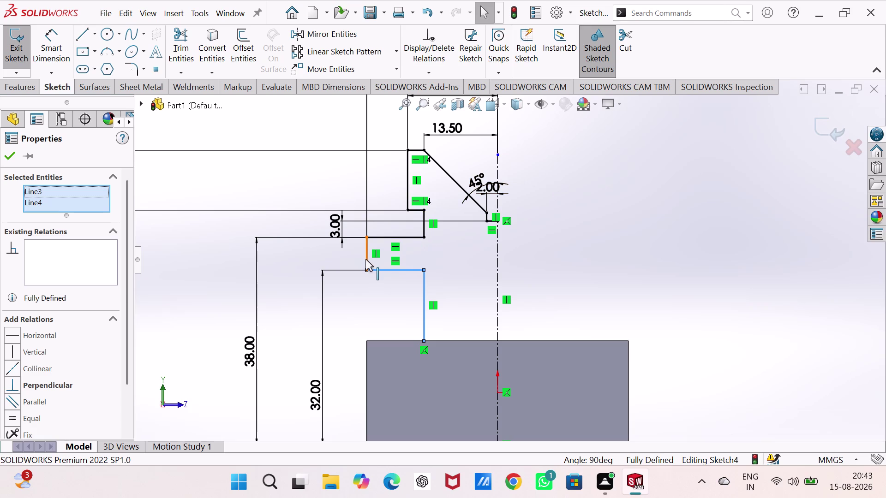
click(365, 259)
click(410, 238)
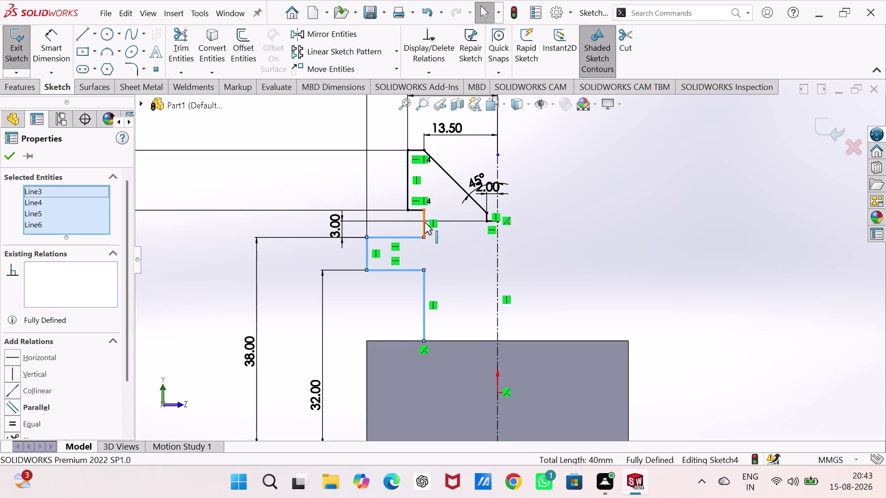
drag(424, 222, 421, 218)
click(417, 211)
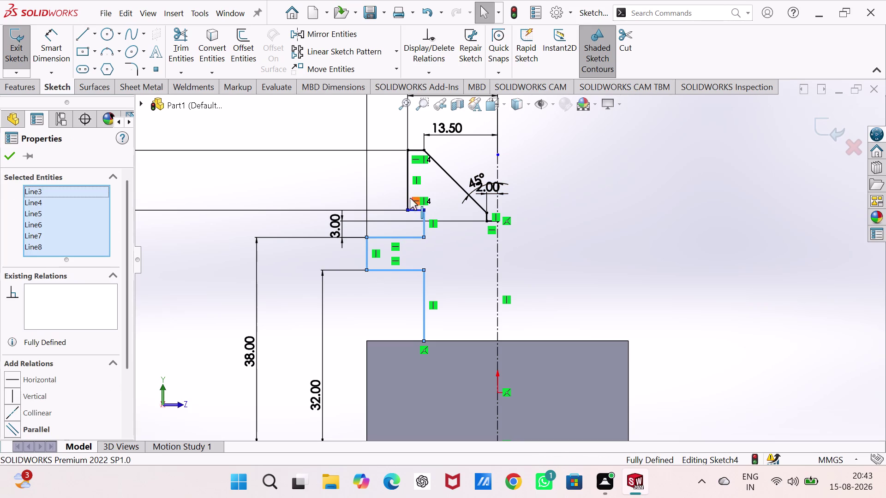
click(409, 197)
click(419, 149)
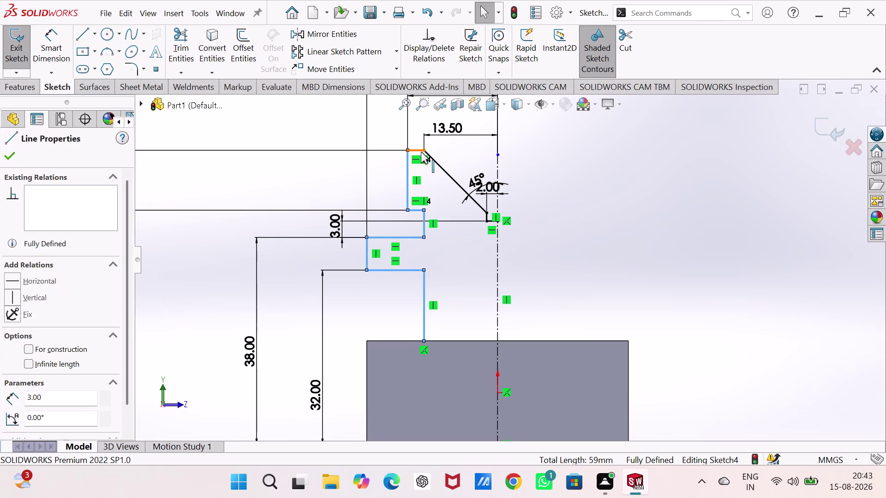
click(447, 175)
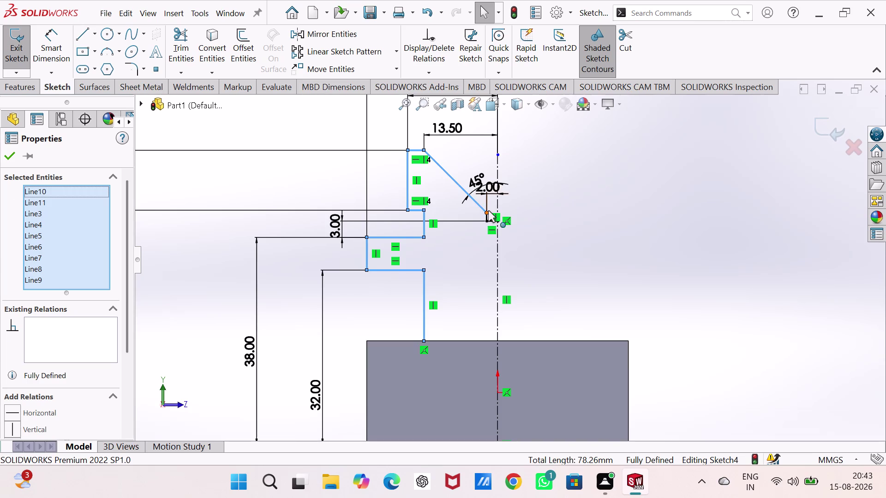
scroll(down, 3)
click(495, 242)
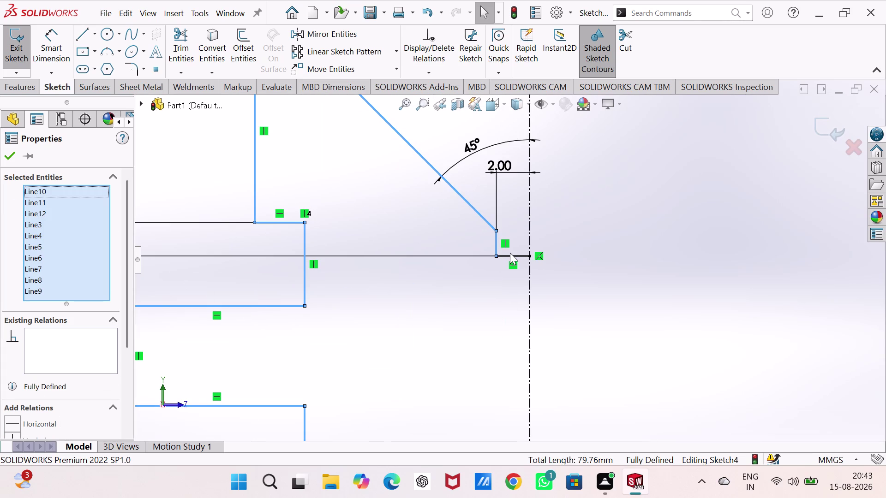
click(512, 254)
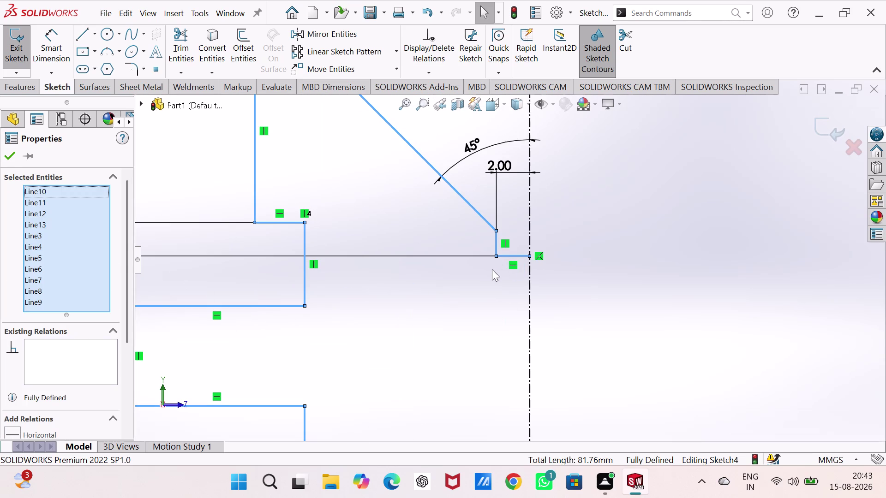
scroll(up, 3)
scroll(up, 3)
scroll(down, 3)
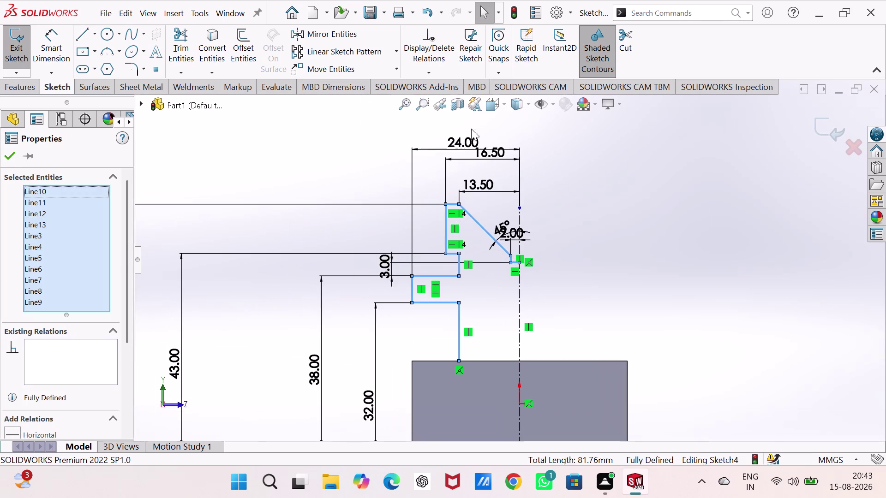
click(322, 32)
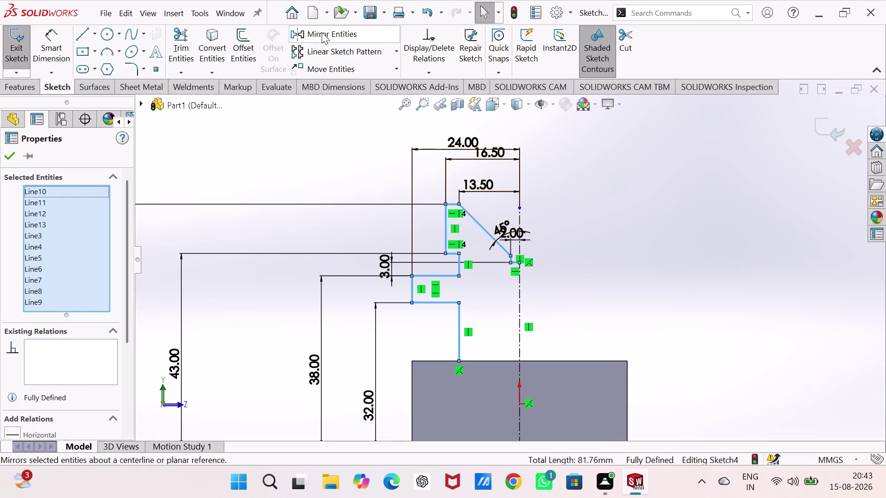
Mirror the selected half-profile lines about the centreline and exit Sketch4.
click(116, 422)
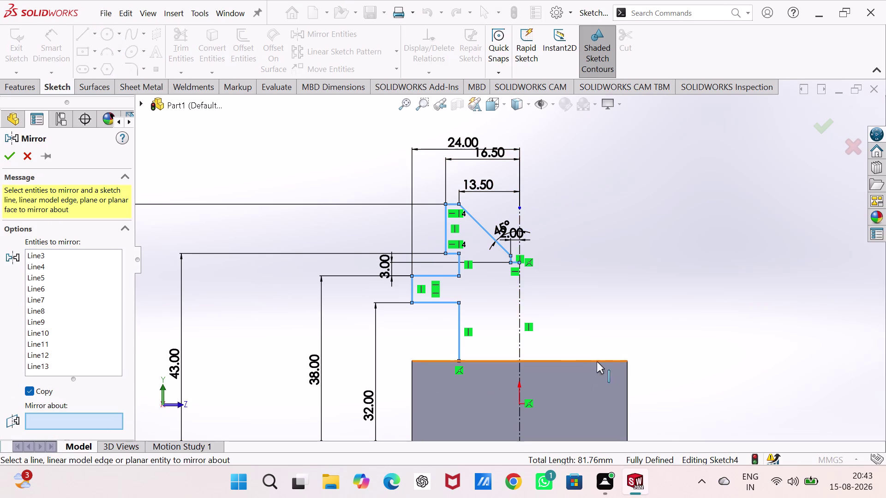
click(519, 338)
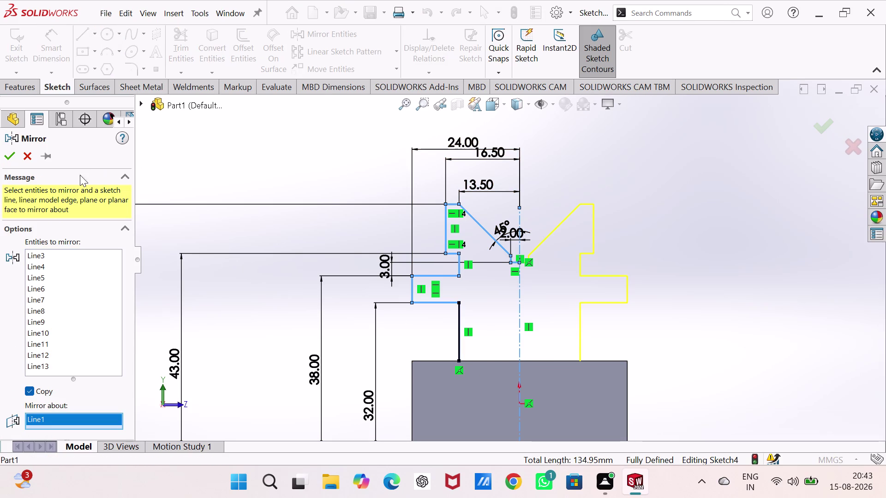
click(13, 155)
scroll(down, 3)
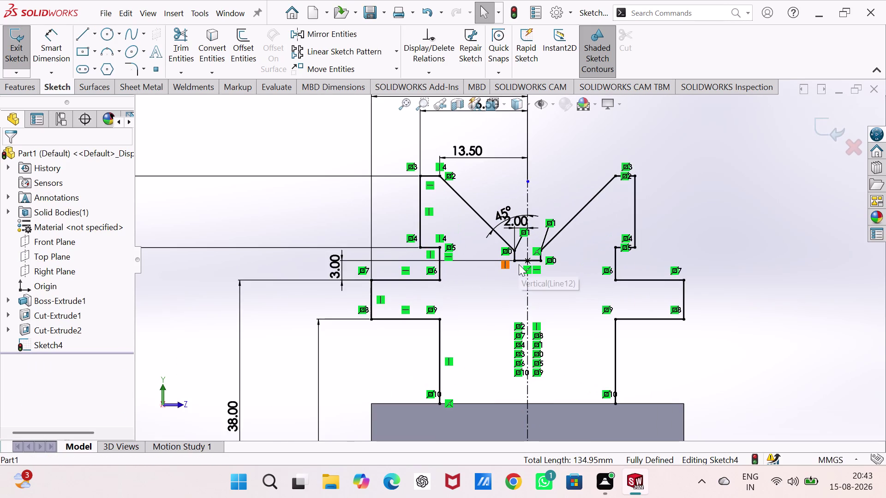
scroll(down, 3)
scroll(up, 3)
scroll(down, 3)
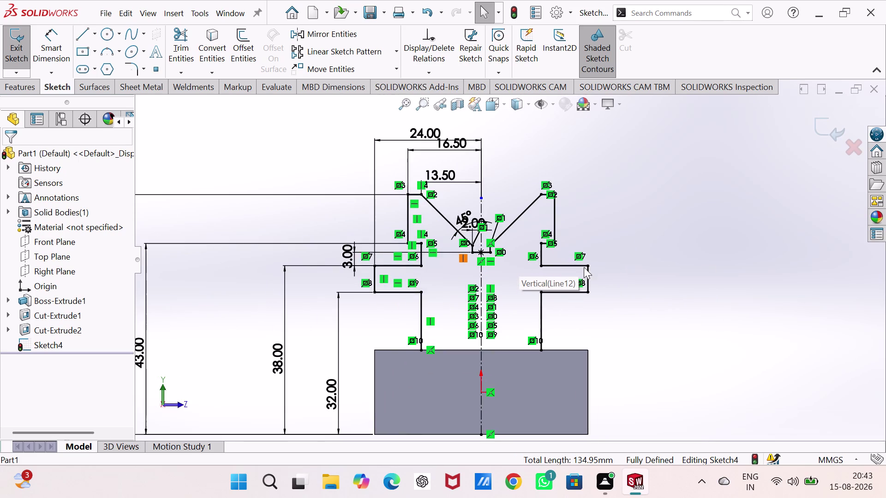
click(21, 46)
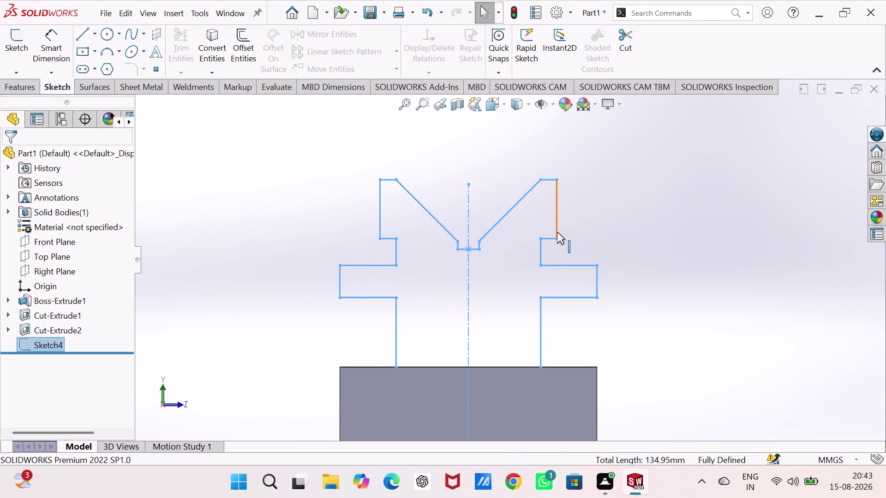
key(ctrl+8)
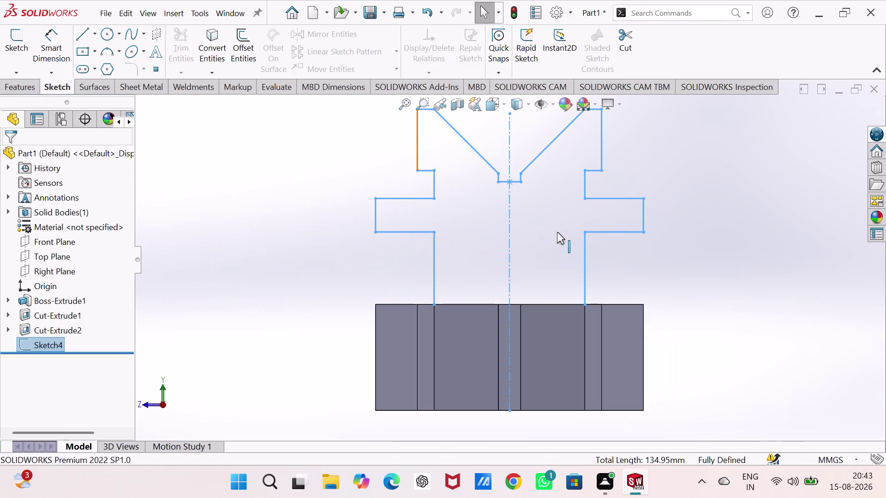
Reopen Sketch4 for editing from the feature tree in isometric view.
key(ctrl+7)
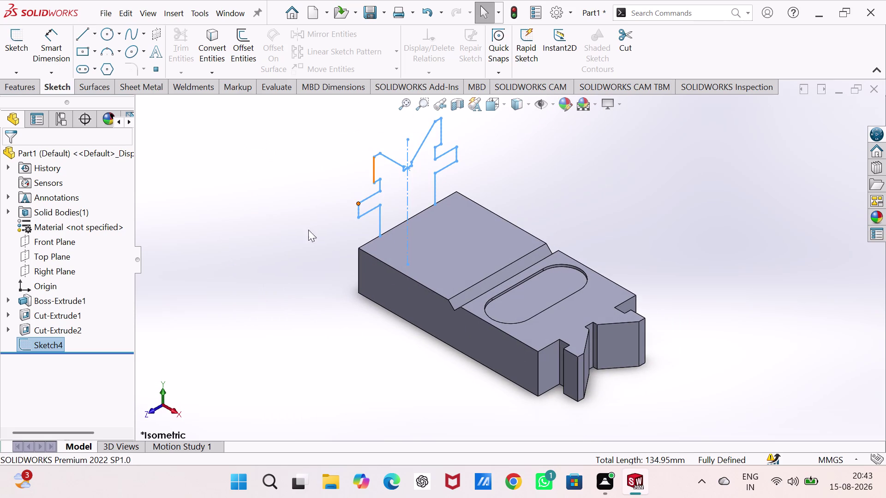
click(265, 158)
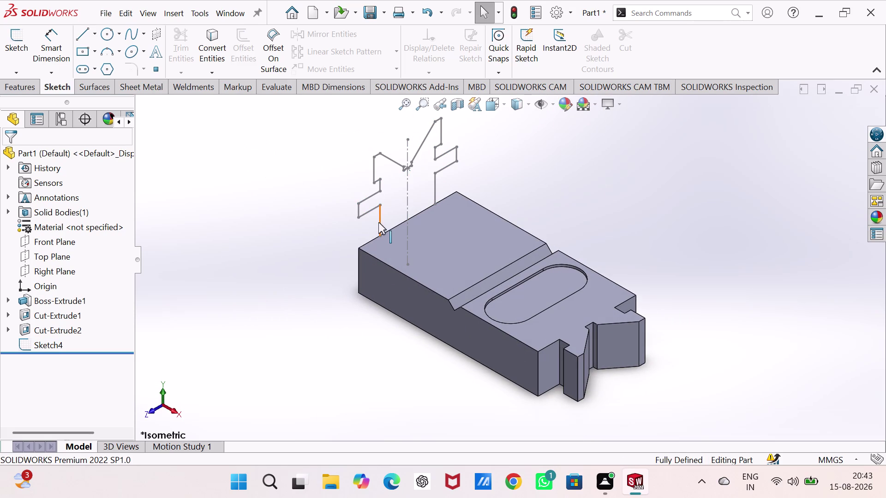
double_click(53, 346)
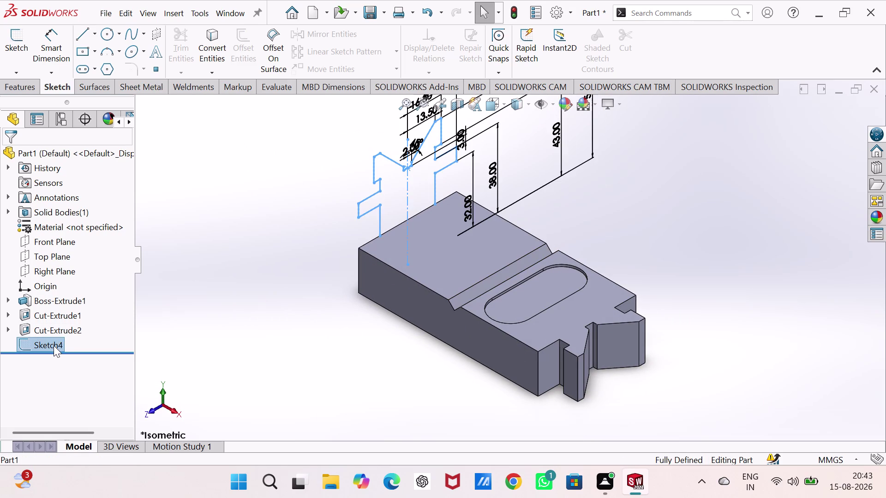
double_click(54, 341)
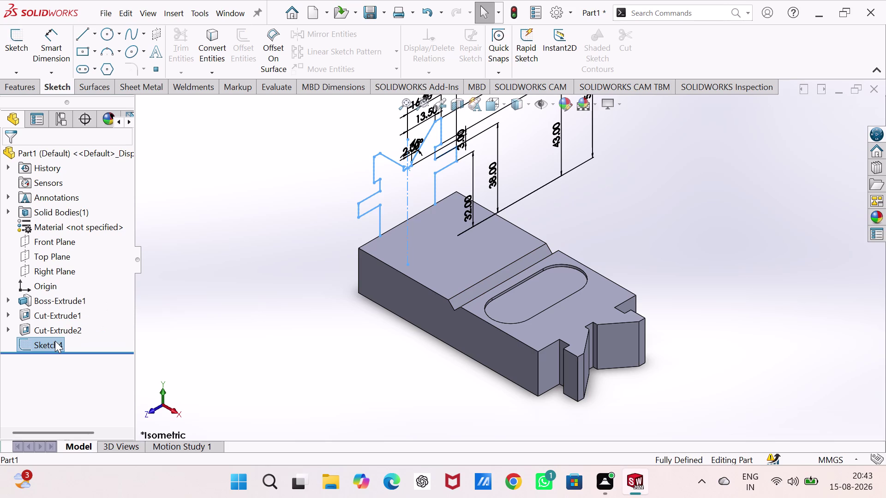
click(54, 341)
click(55, 341)
click(55, 341)
click(60, 308)
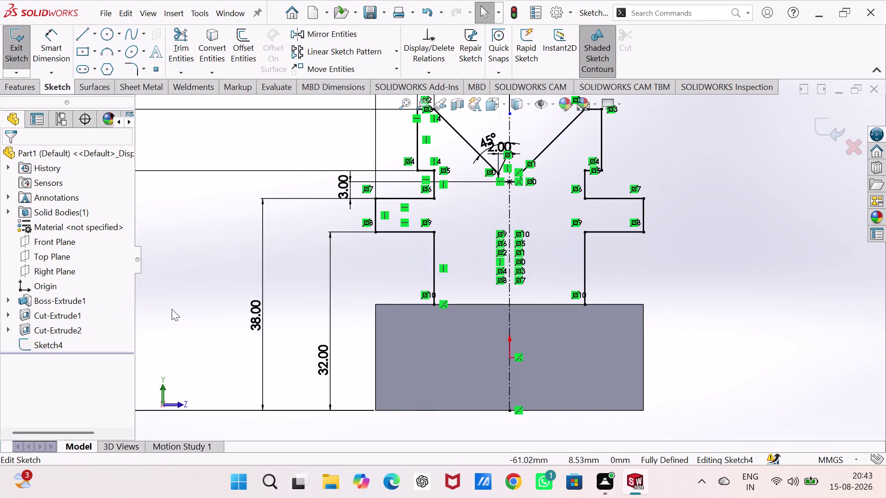
click(197, 303)
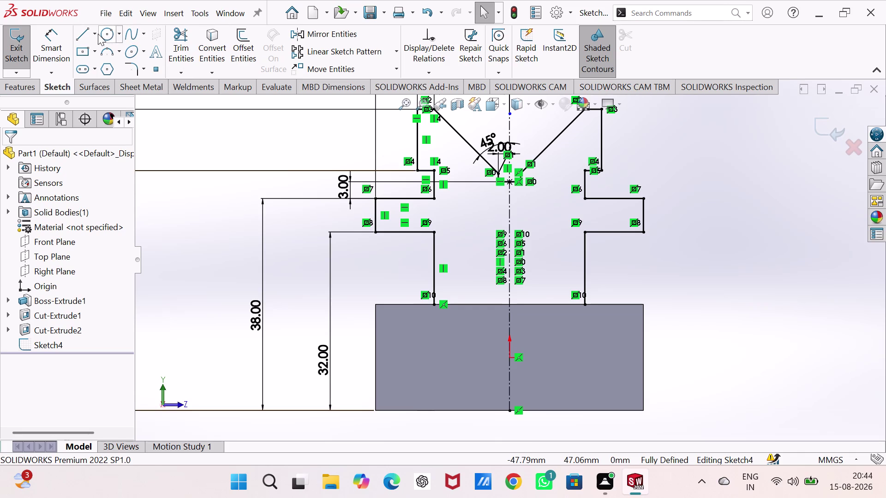
Draw a closing line between the profile's two bottom feet, then exit the sketch.
click(86, 34)
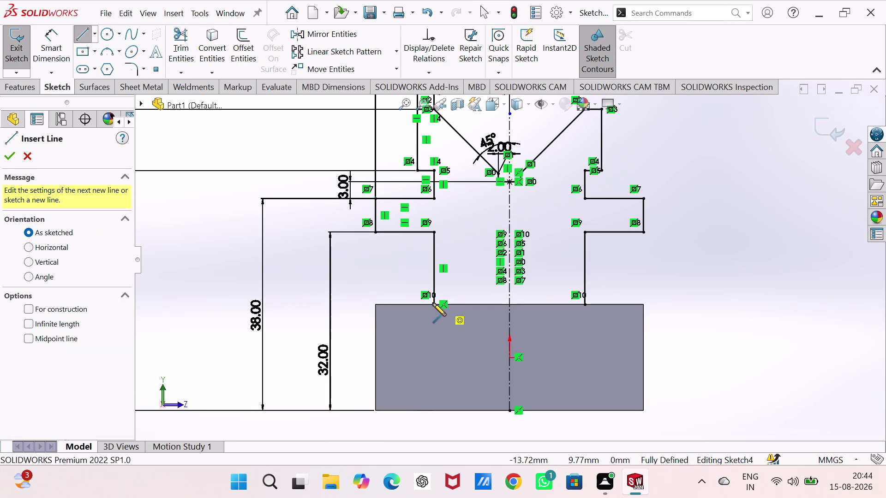
click(433, 303)
click(584, 304)
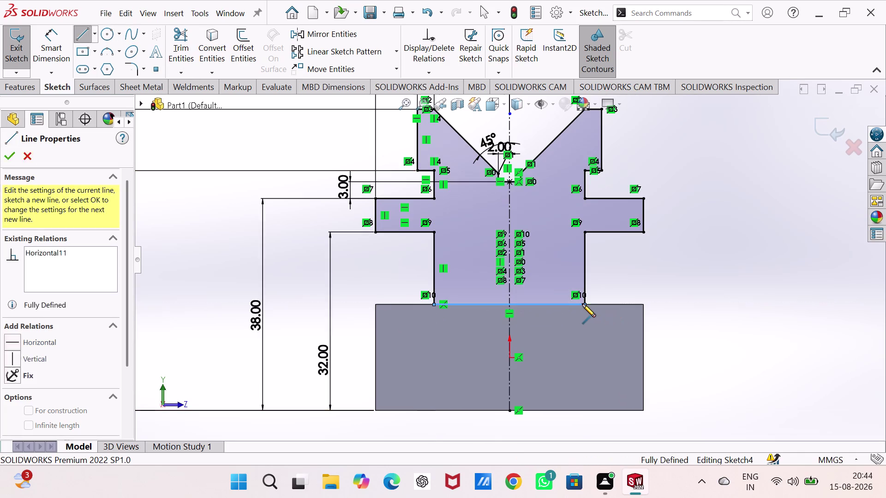
key(Escape)
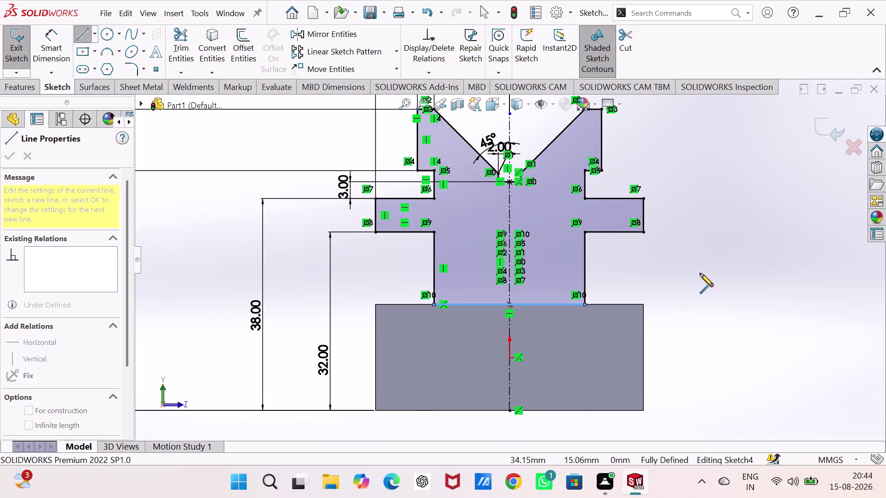
key(Escape)
key(Escape)
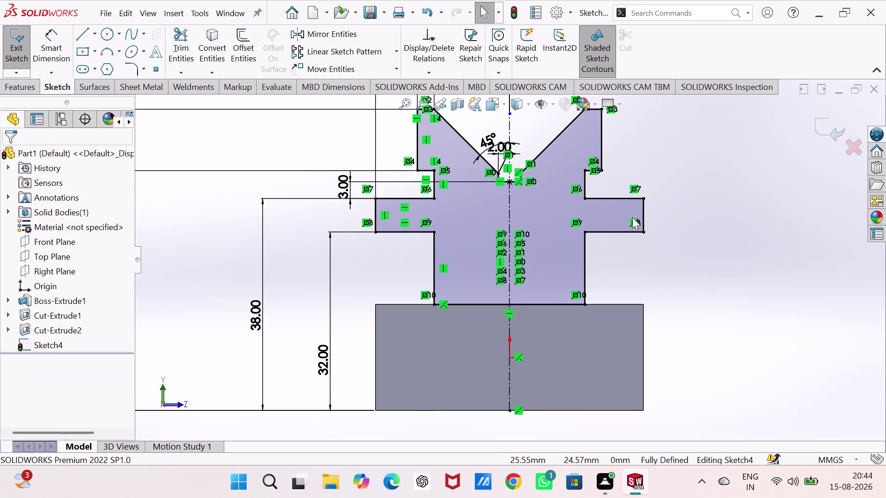
click(20, 50)
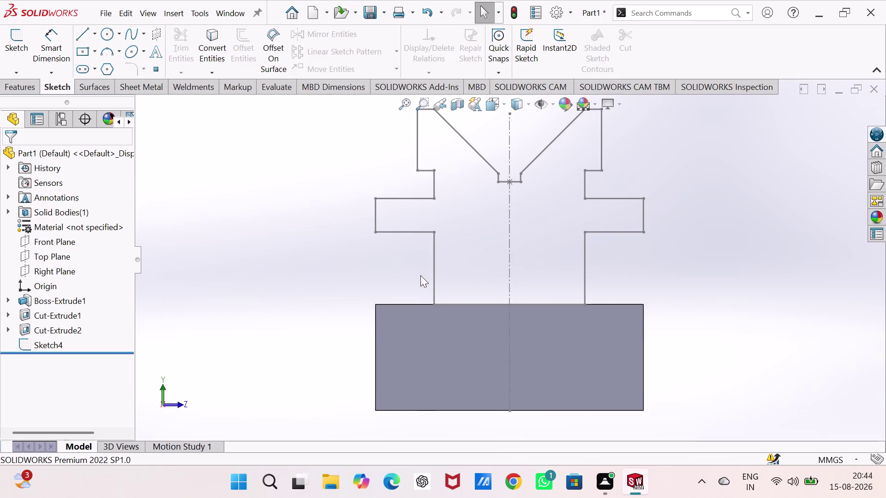
scroll(down, 3)
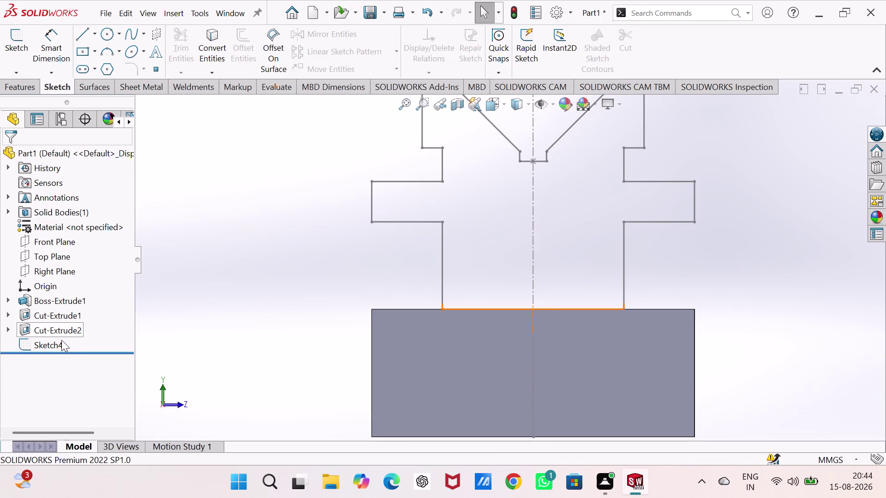
Extrude Sketch4 as Boss-Extrude2 with a Blind end condition, forming a thin 1 mm fin.
key(ctrl+7)
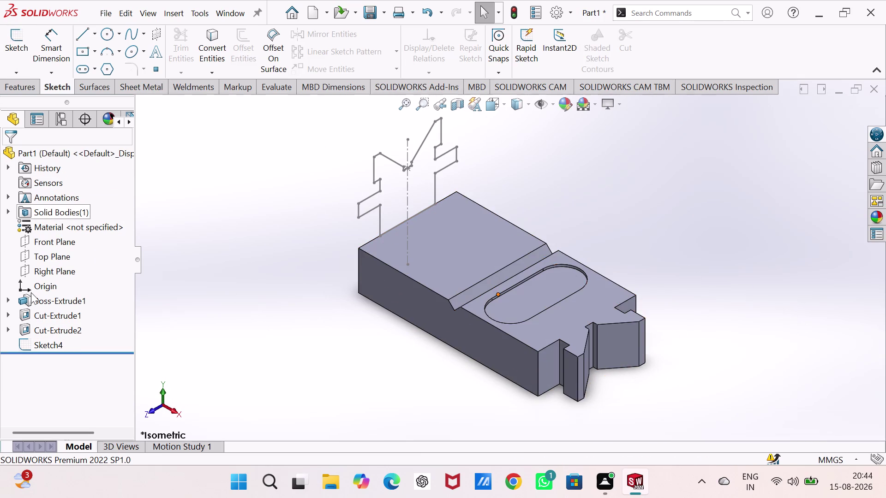
click(53, 342)
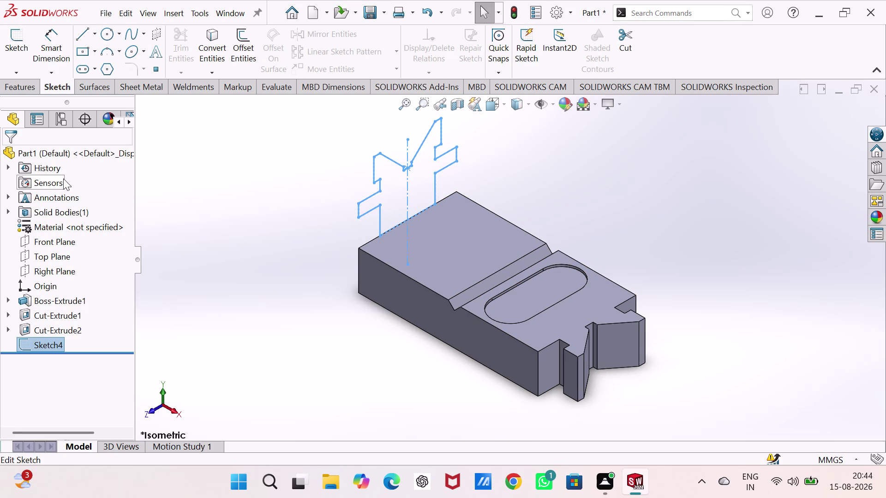
click(32, 82)
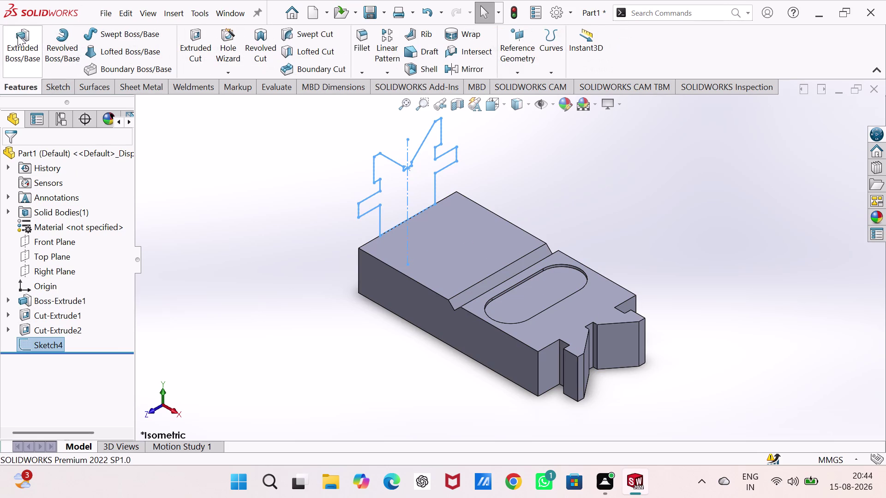
click(18, 36)
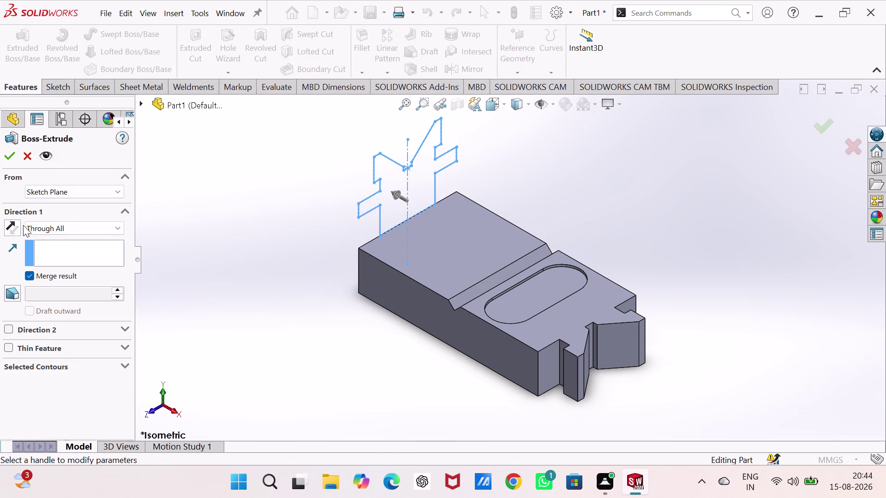
click(64, 226)
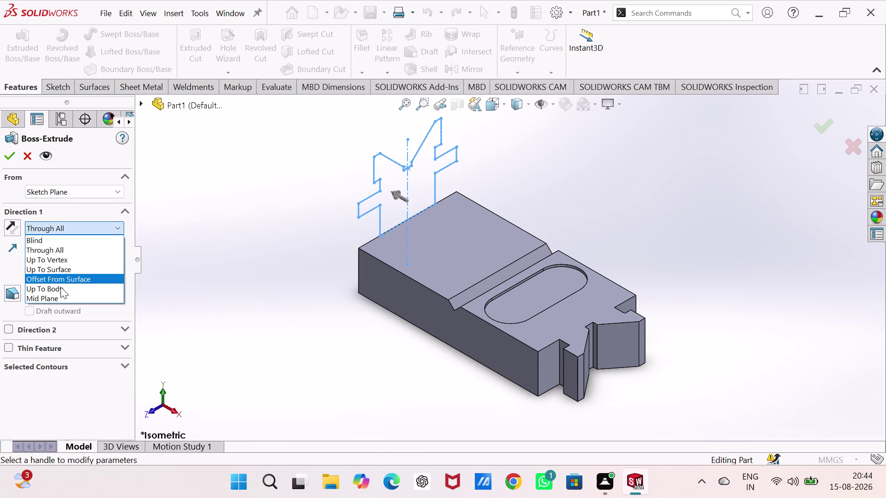
click(60, 242)
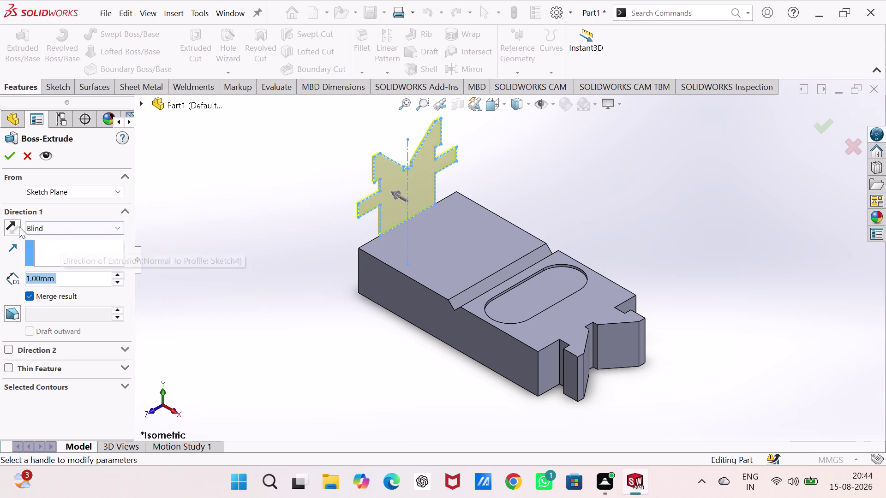
click(11, 223)
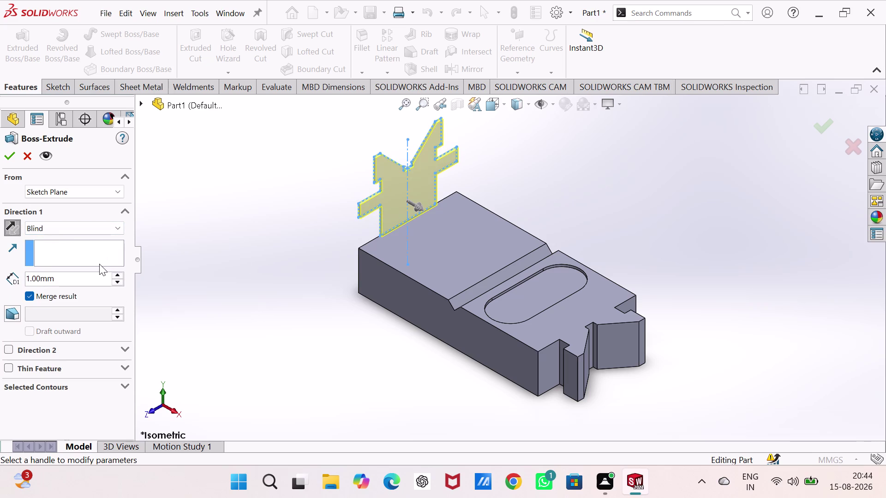
text(40)
key(Return)
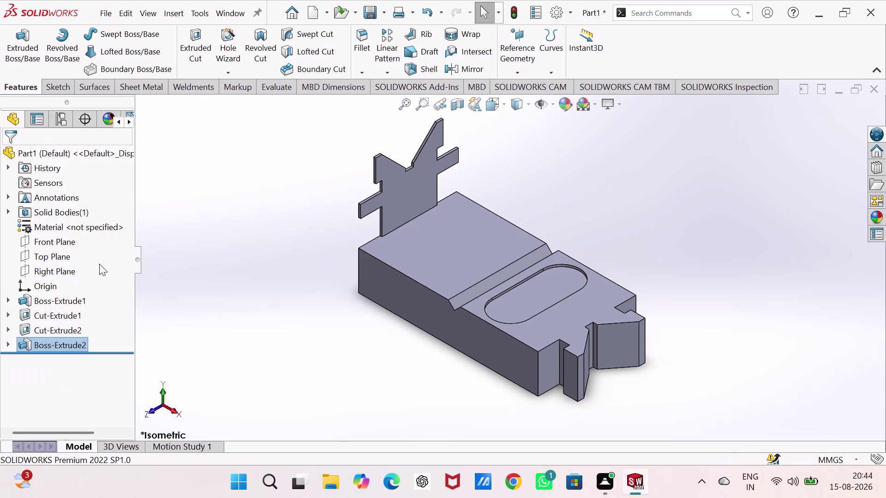
click(57, 345)
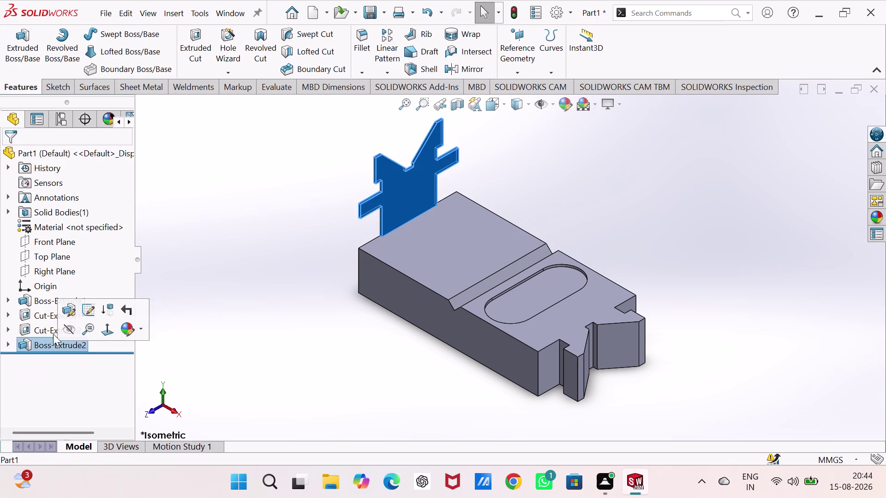
Edit Boss-Extrude2 and try a 40 mm depth, orbiting to check it.
click(65, 307)
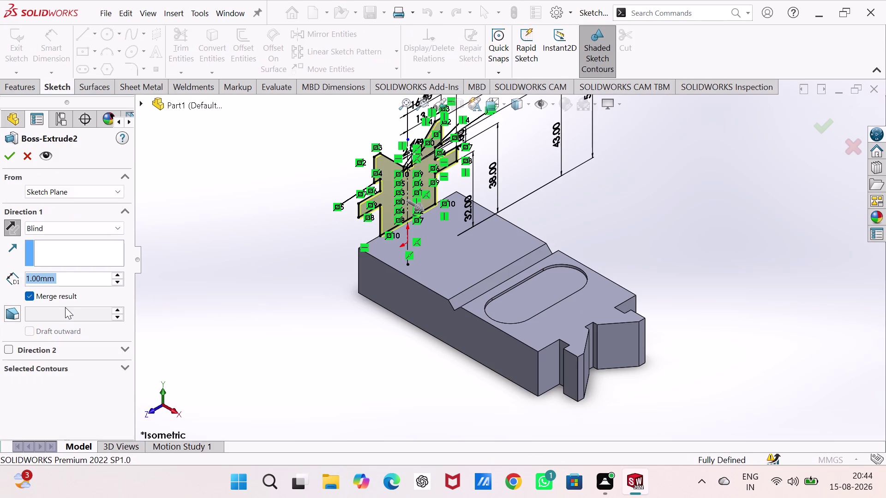
text(4)
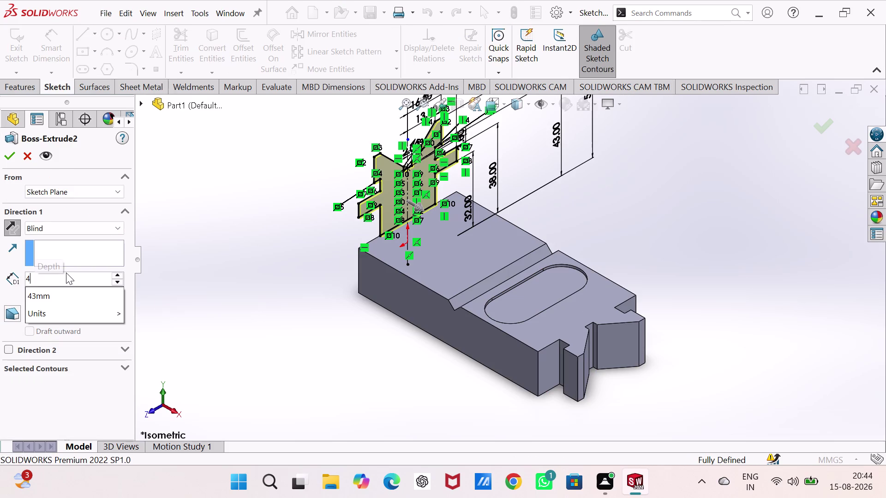
text(0)
key(Return)
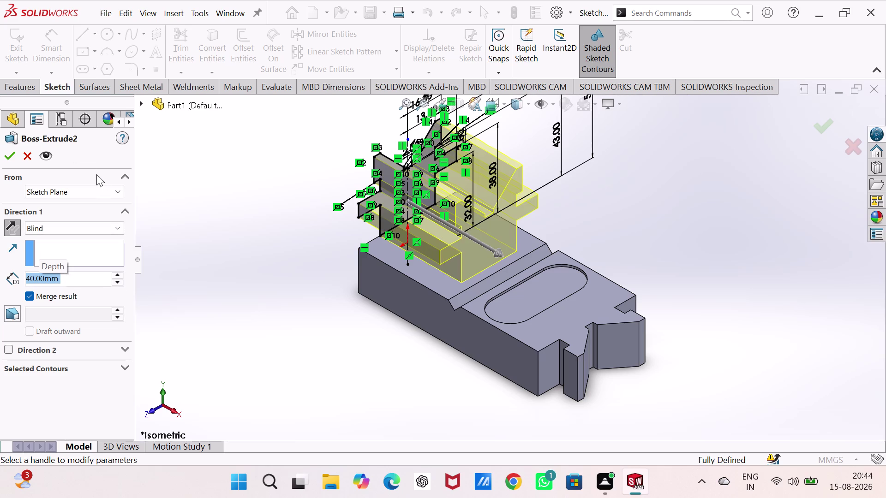
middle_drag(156, 203, 222, 244)
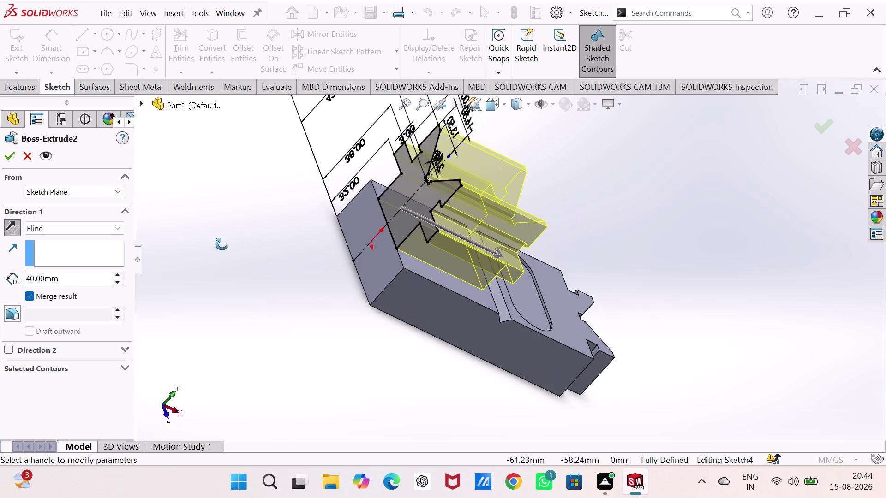
middle_drag(222, 244, 201, 221)
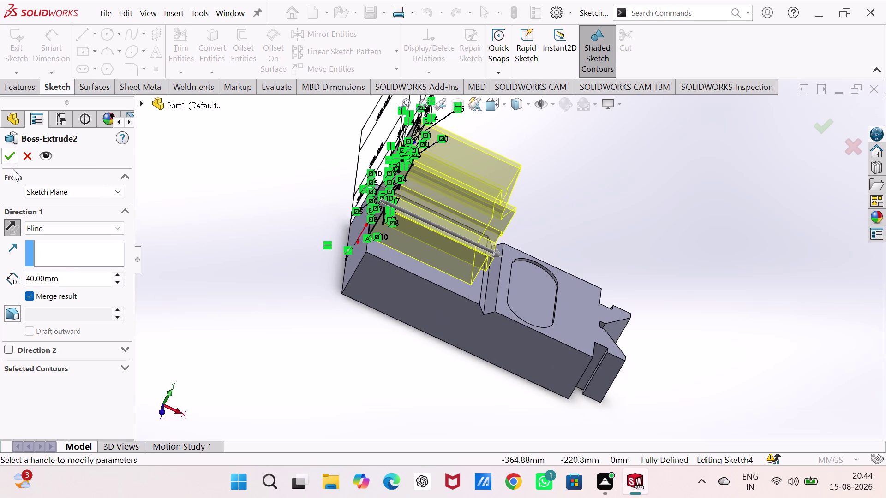
click(115, 275)
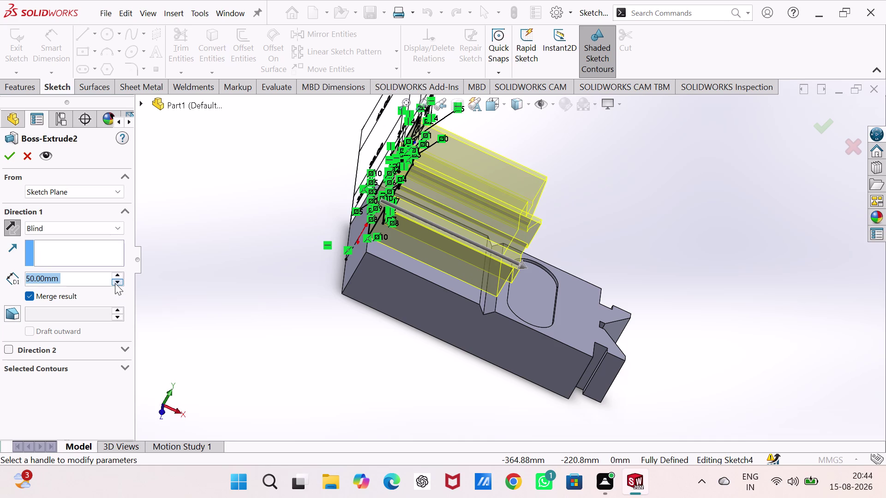
click(115, 284)
middle_drag(113, 278, 81, 238)
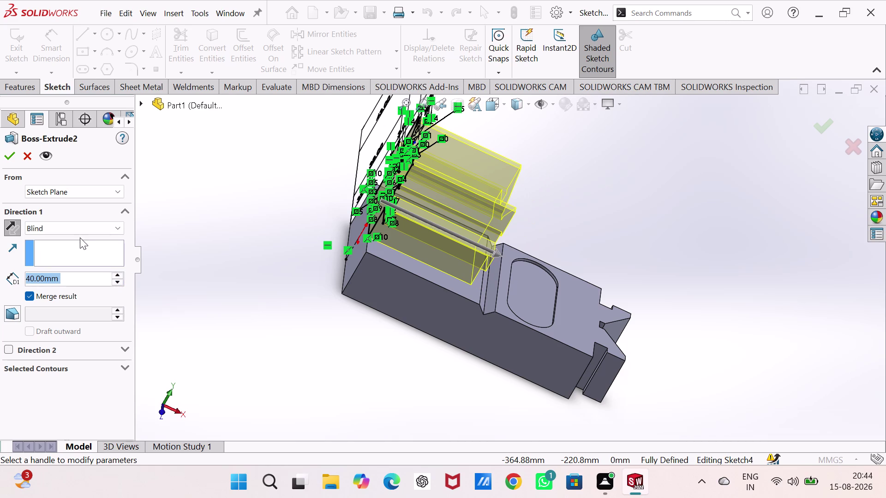
middle_drag(81, 238, 83, 233)
middle_drag(286, 291, 237, 229)
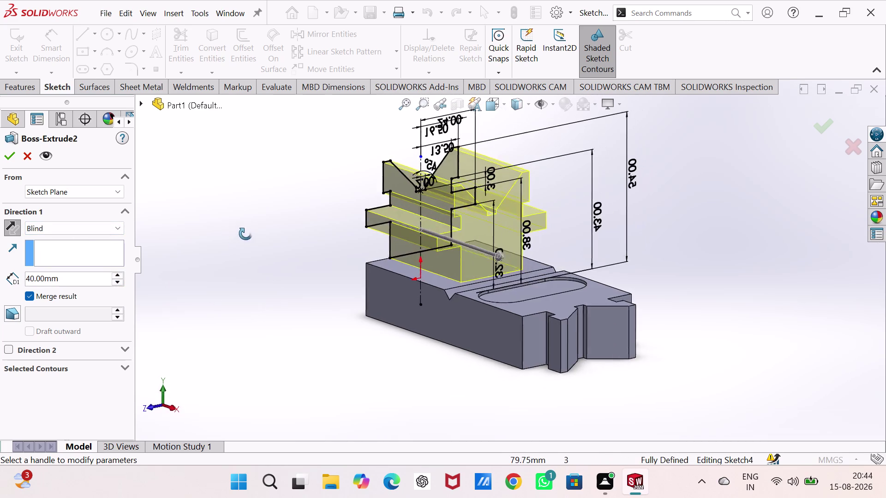
middle_drag(238, 230, 269, 265)
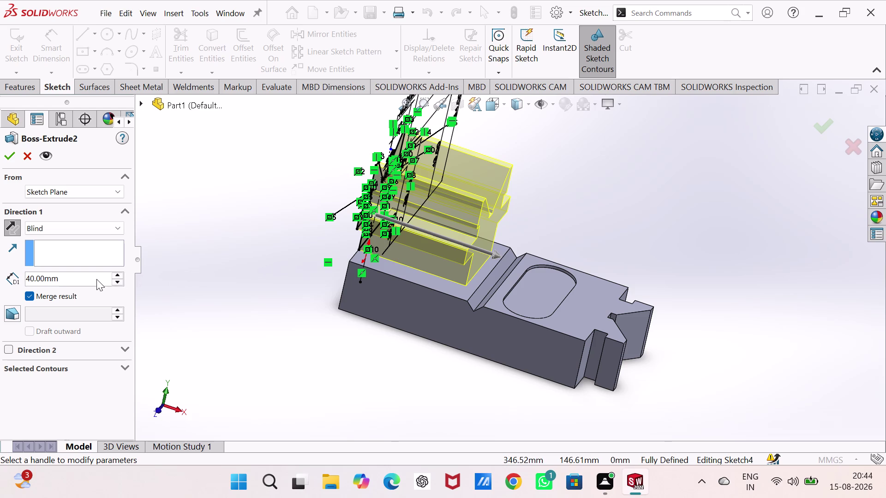
Try a 45 mm boss depth and inspect the deeper extrusion.
double_click(90, 280)
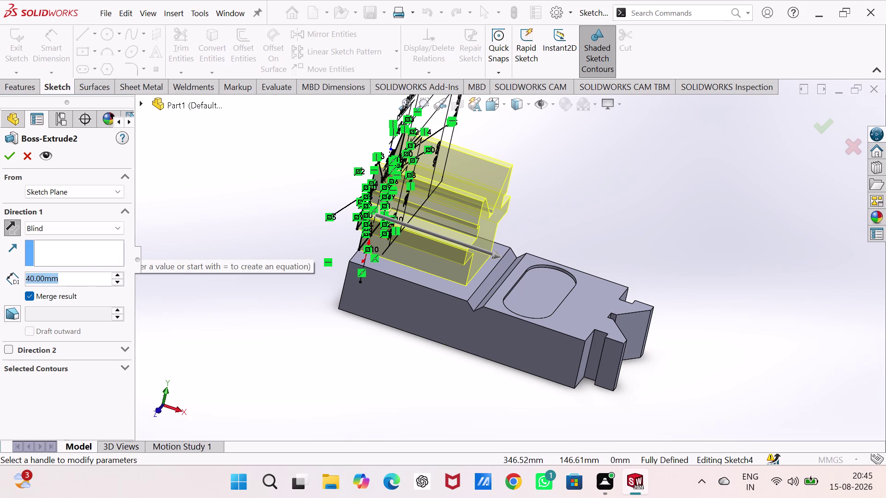
key(4)
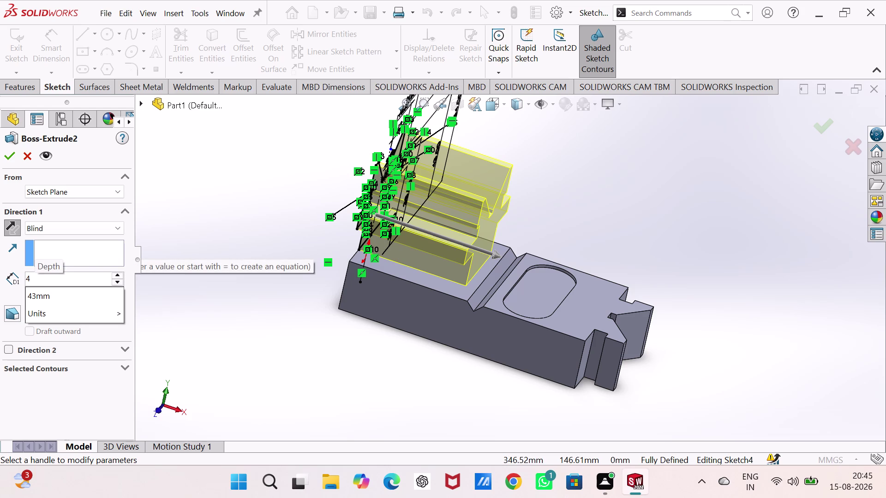
key(5)
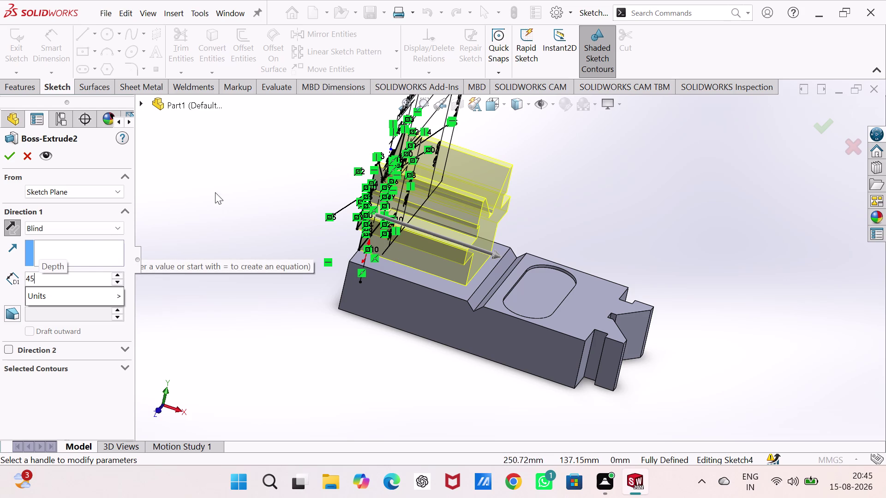
click(208, 195)
middle_drag(209, 194, 219, 179)
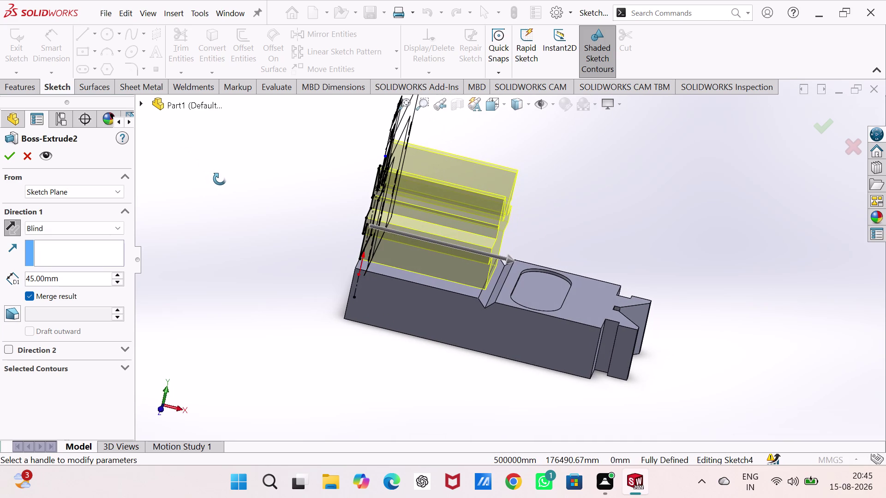
middle_drag(219, 179, 219, 179)
Set the final Blind depth to 44 mm and confirm the extrusion.
double_click(78, 281)
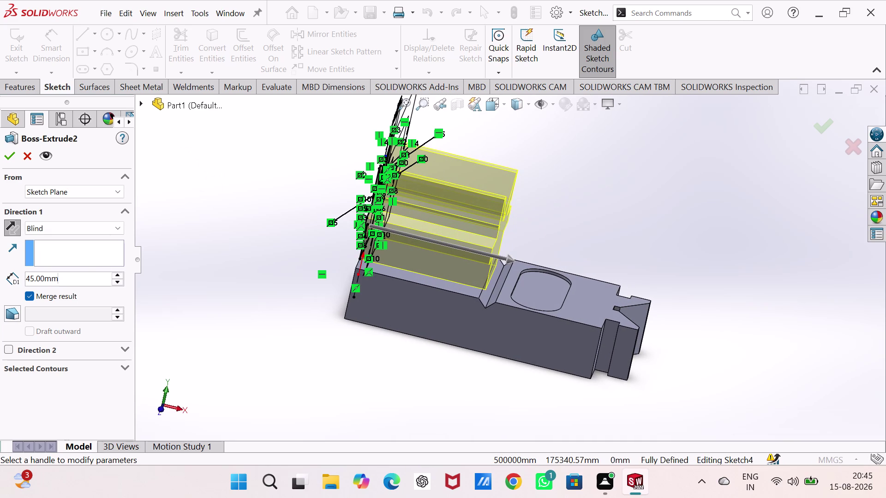
text(44)
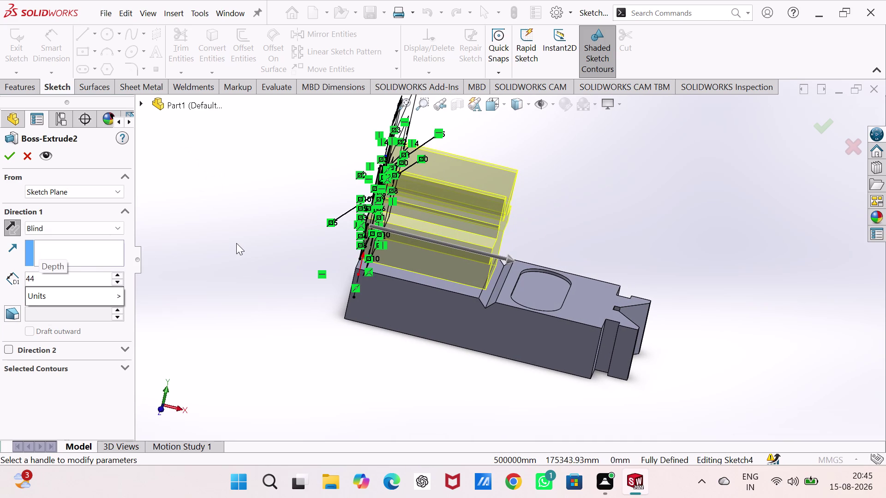
click(236, 244)
middle_drag(236, 243, 214, 218)
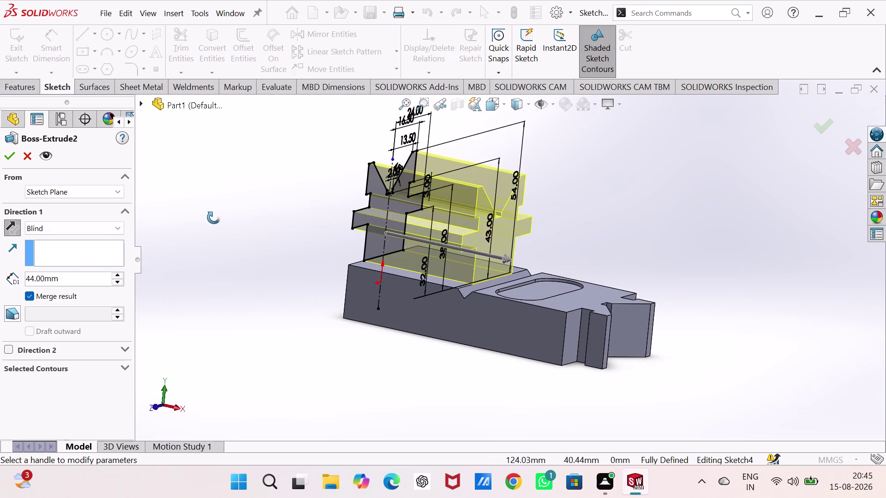
middle_drag(214, 217, 206, 259)
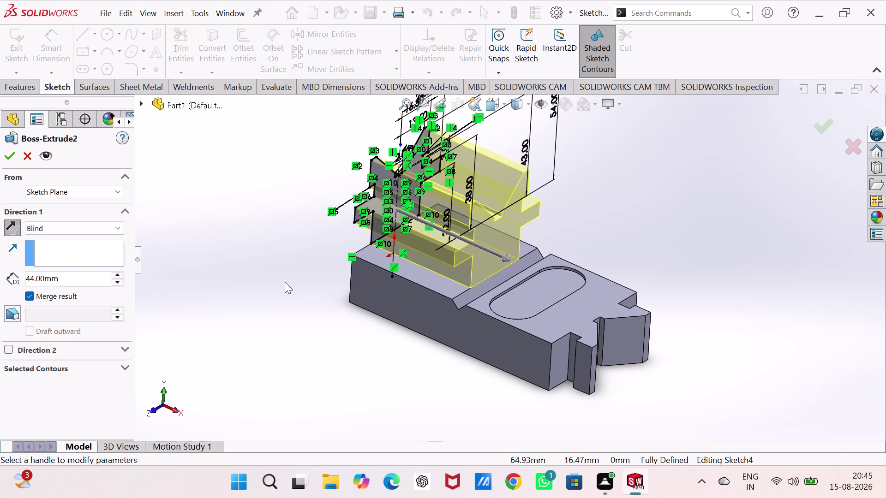
scroll(down, 3)
scroll(down, 3)
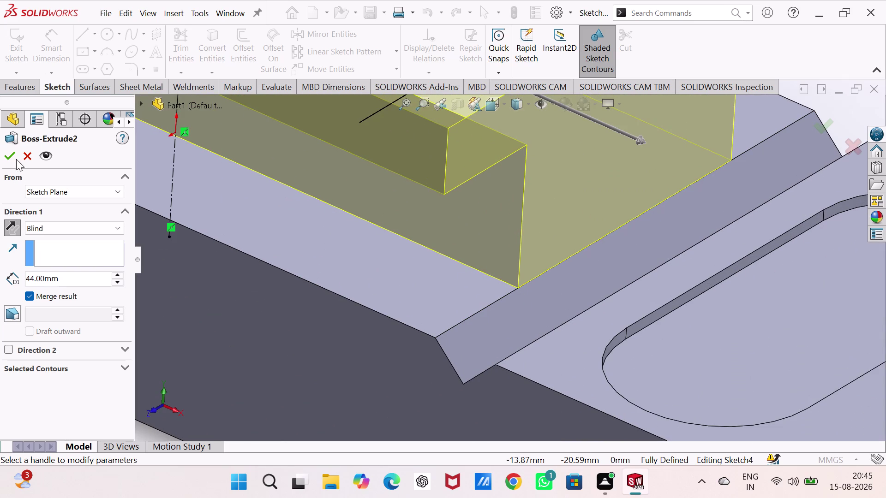
click(12, 155)
Open Sketch5 on the lower-step side face of the 44 mm Y-shaped boss.
scroll(up, 3)
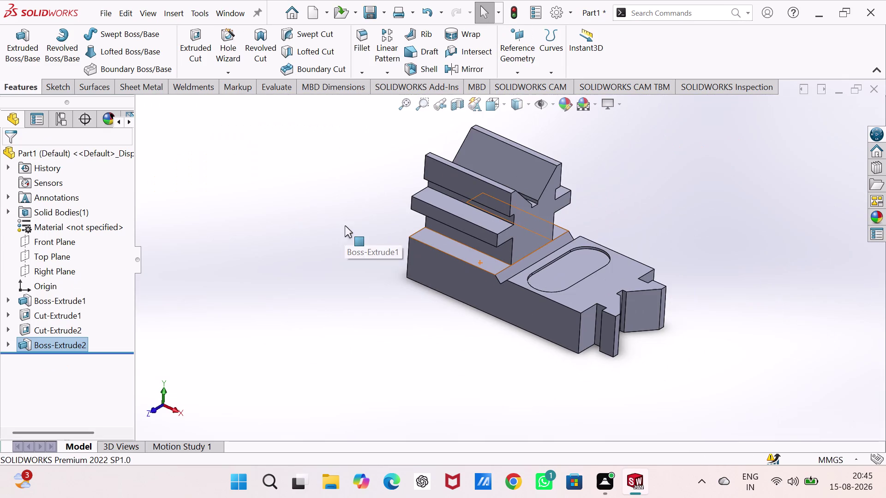
scroll(down, 3)
scroll(up, 3)
middle_drag(364, 245, 331, 260)
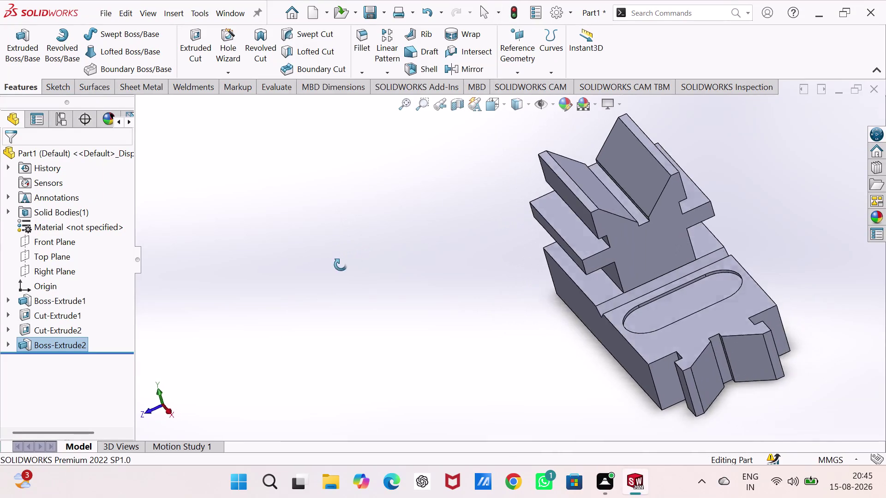
middle_drag(332, 260, 383, 225)
click(552, 238)
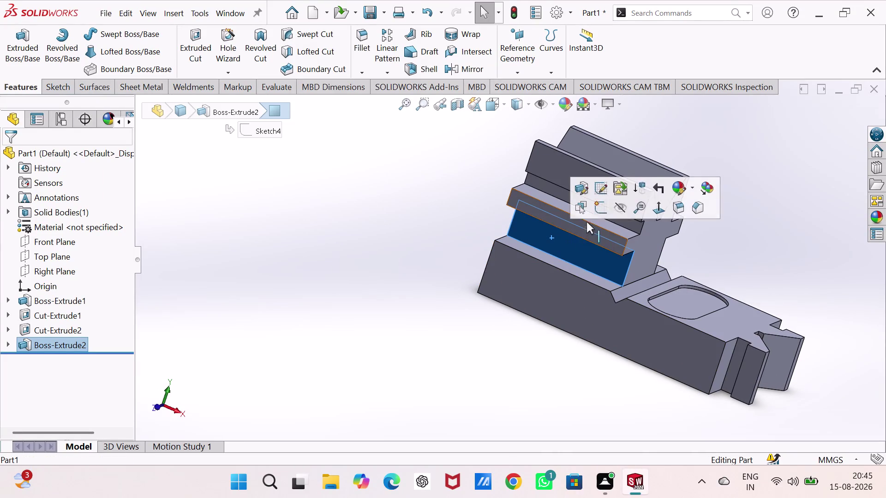
drag(598, 205, 592, 206)
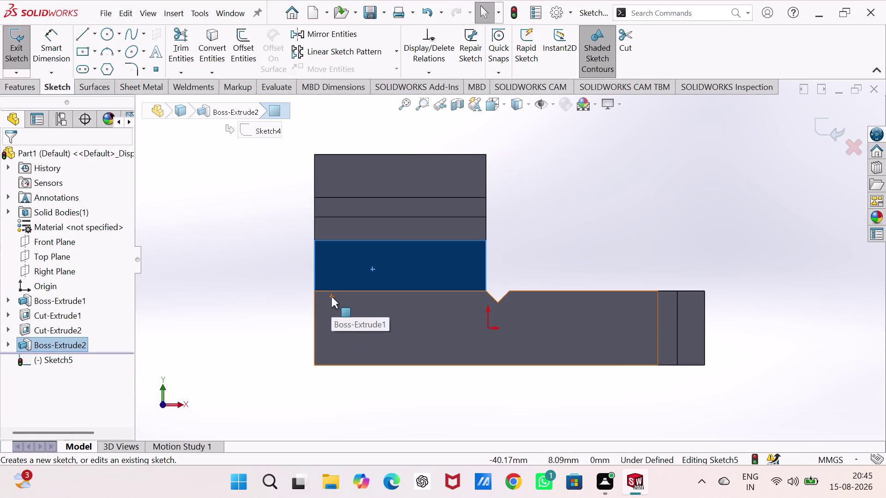